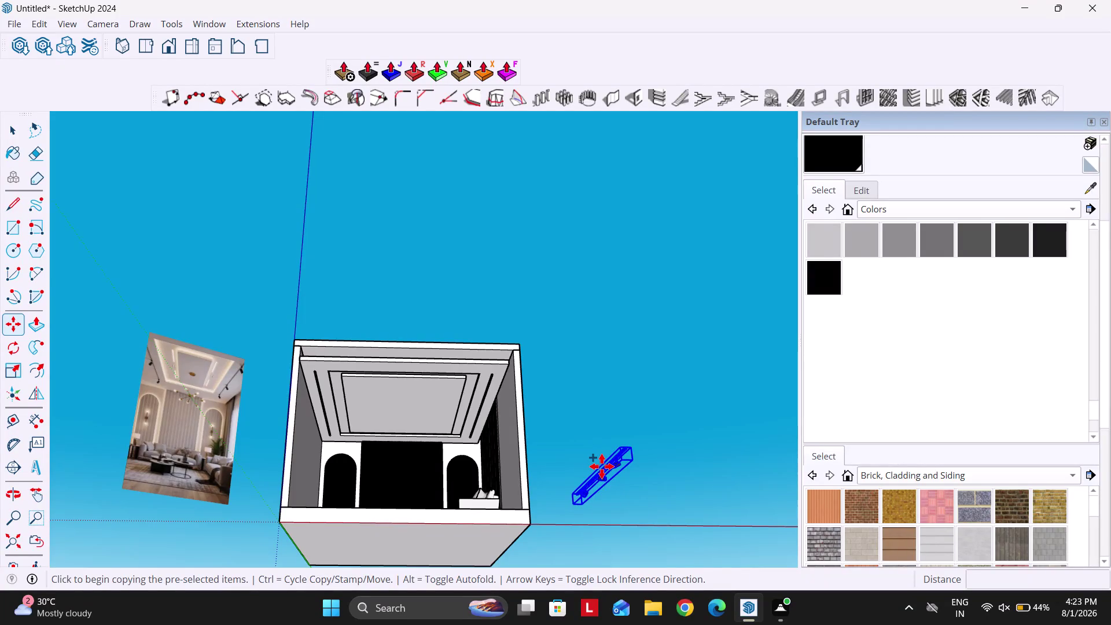
Delete the selected objects from the room model while orbiting around it.
scroll(up, 3)
scroll(down, 3)
middle_drag(601, 411, 563, 446)
scroll(down, 3)
scroll(down, 3)
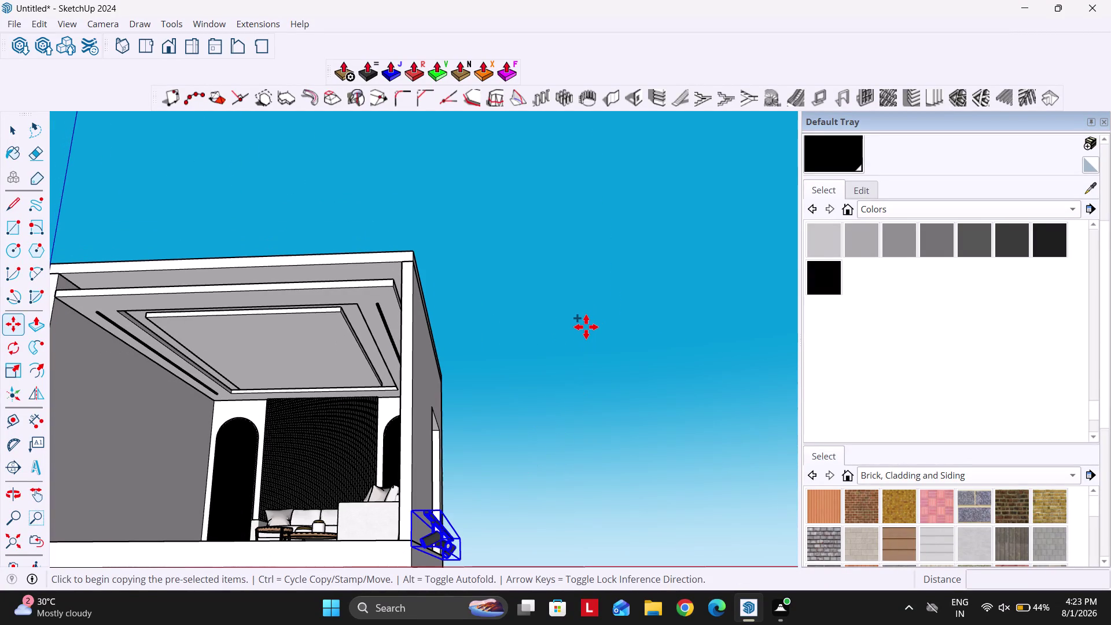
key(space)
scroll(up, 3)
scroll(down, 3)
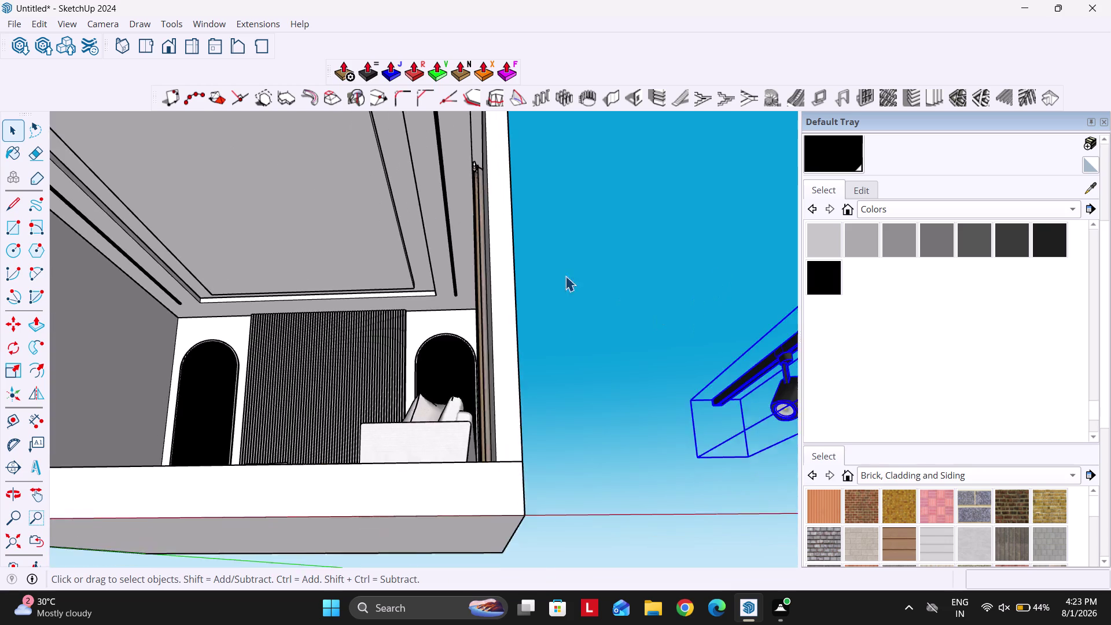
scroll(up, 3)
click(451, 199)
click(452, 199)
double_click(452, 199)
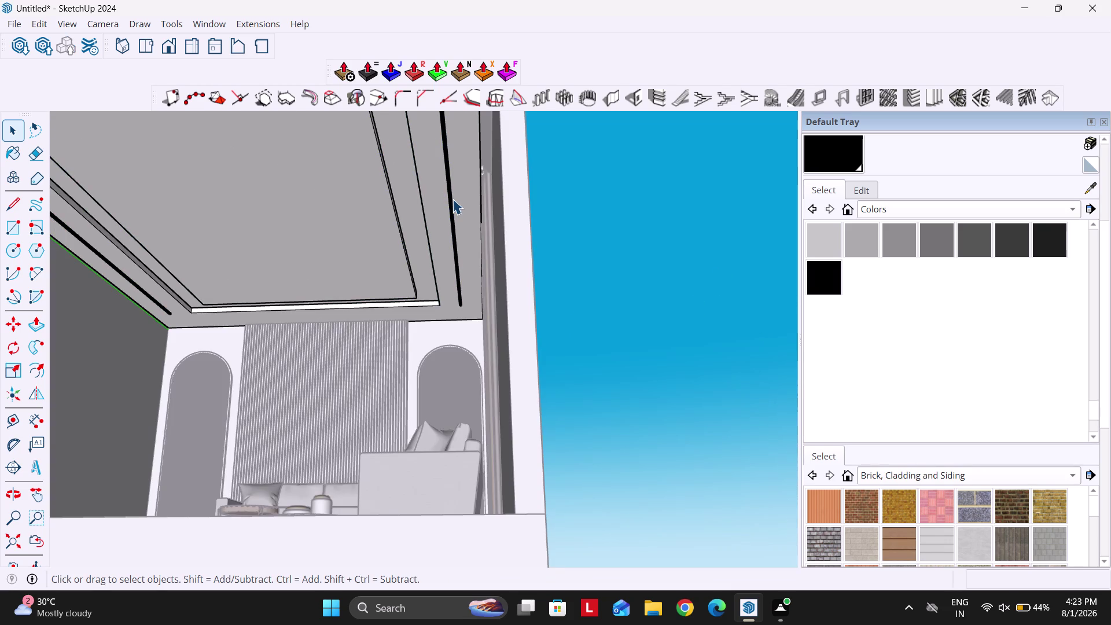
middle_drag(409, 239, 495, 255)
key(Delete)
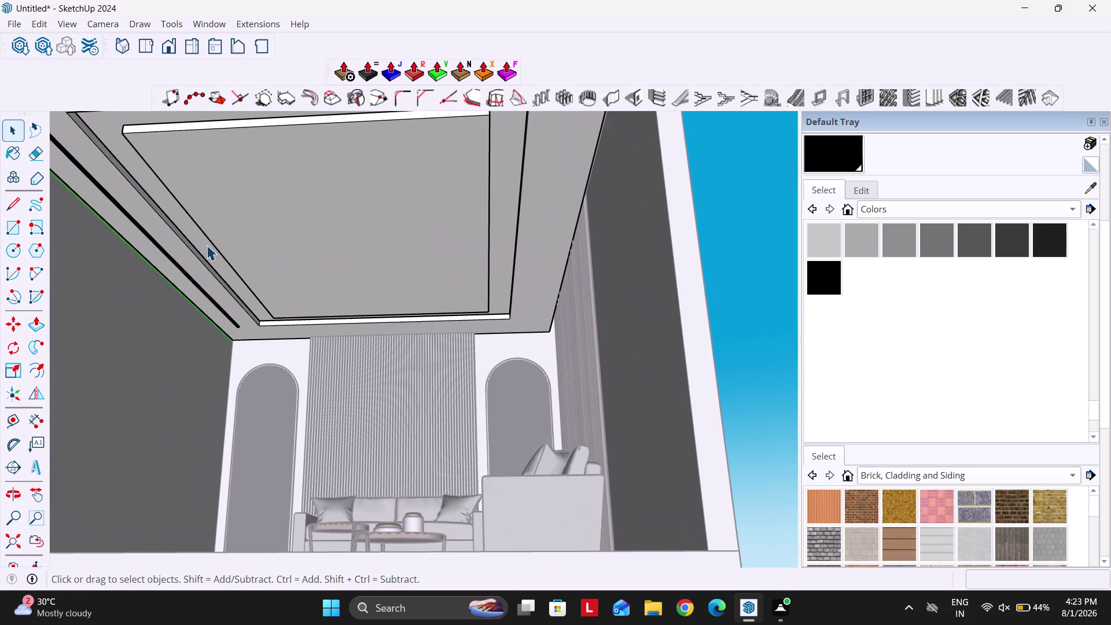
scroll(up, 3)
click(158, 260)
key(Delete)
Select the track light fixture in the room.
scroll(down, 3)
click(507, 307)
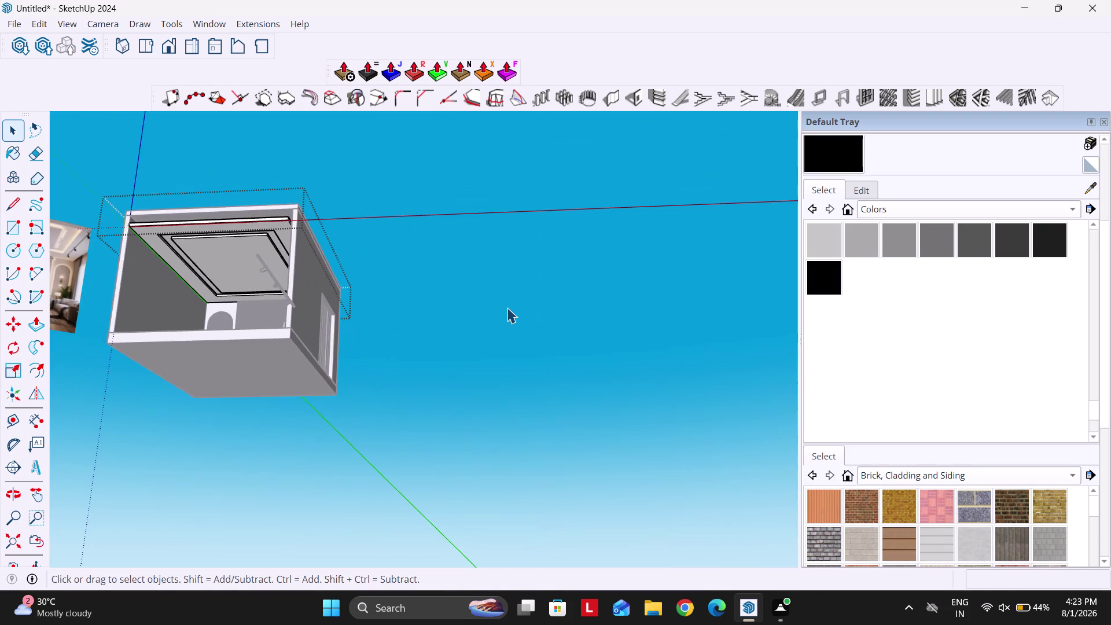
scroll(down, 3)
middle_drag(380, 313, 388, 322)
scroll(up, 3)
click(535, 304)
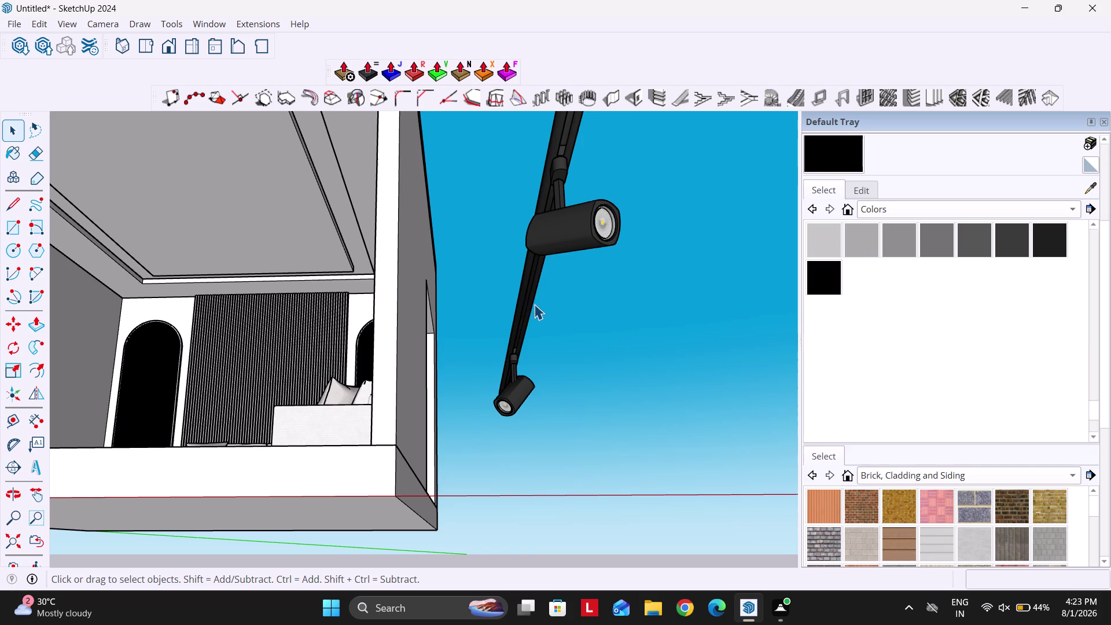
scroll(down, 3)
middle_drag(544, 293, 560, 360)
Move the track light up against the ceiling beside the false-ceiling edge.
key(m)
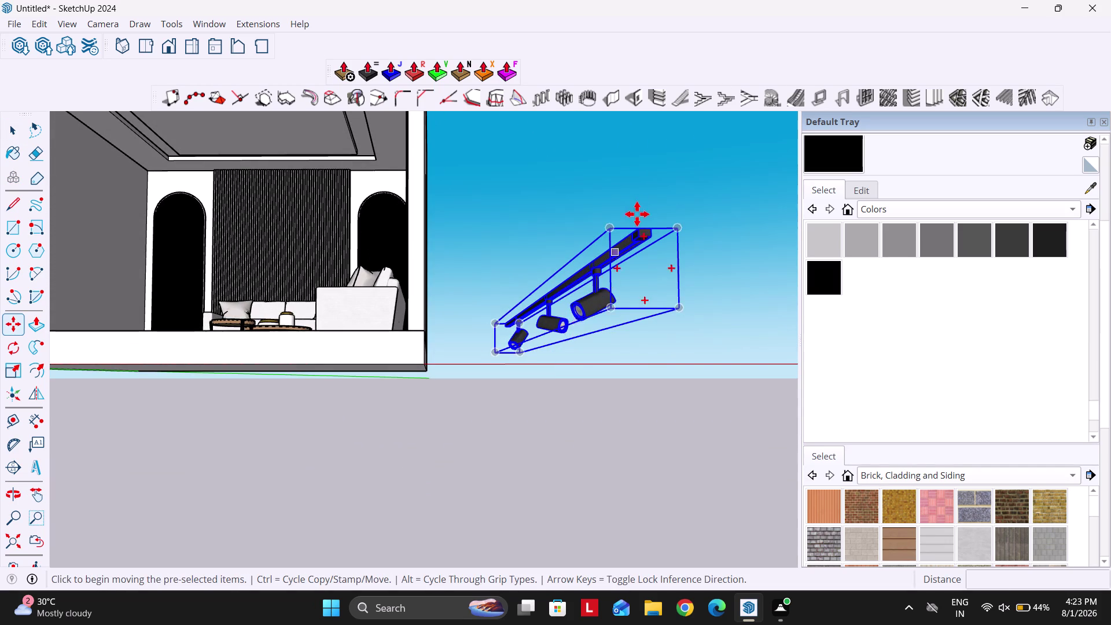
scroll(up, 3)
scroll(down, 3)
scroll(up, 3)
scroll(down, 3)
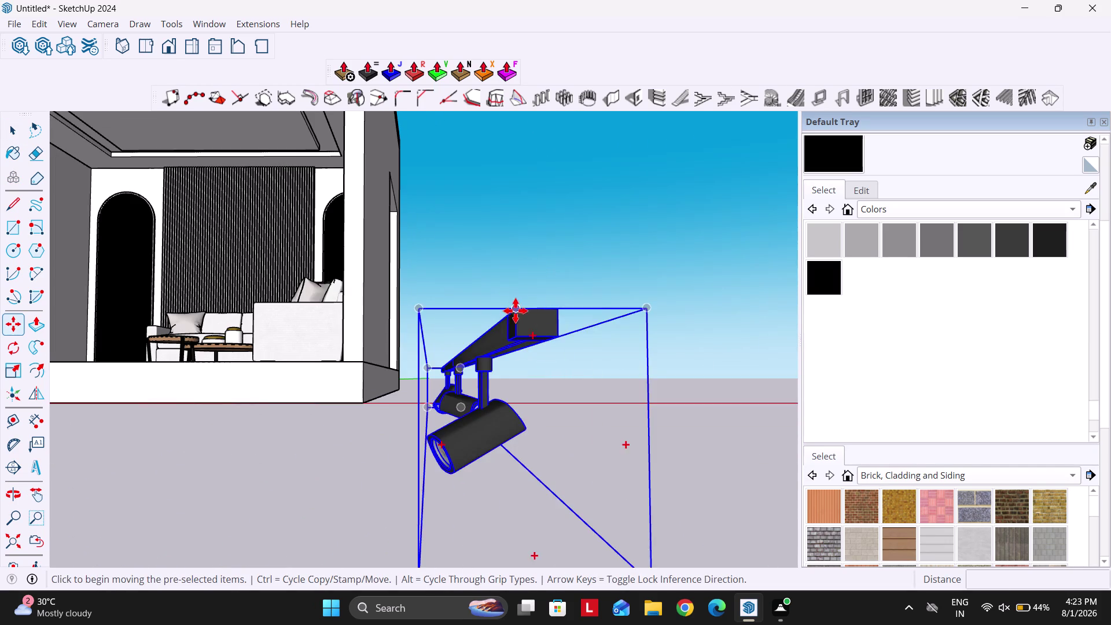
scroll(up, 3)
click(567, 311)
scroll(down, 3)
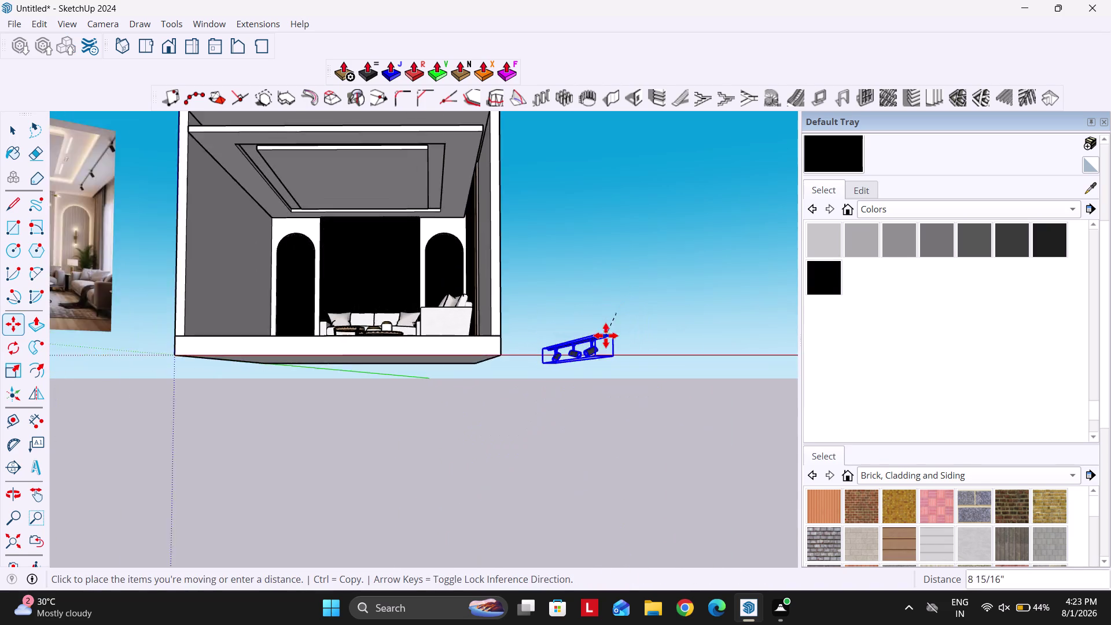
scroll(down, 3)
middle_drag(510, 345, 486, 259)
scroll(up, 3)
scroll(down, 3)
middle_drag(450, 271, 483, 282)
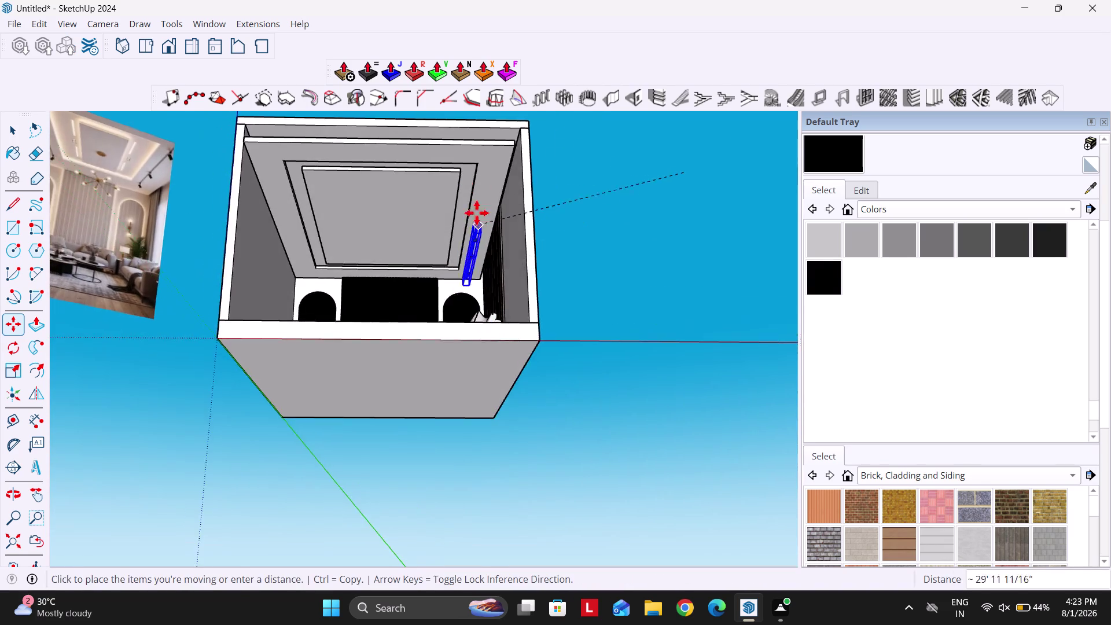
scroll(up, 3)
scroll(down, 3)
middle_drag(484, 240, 505, 218)
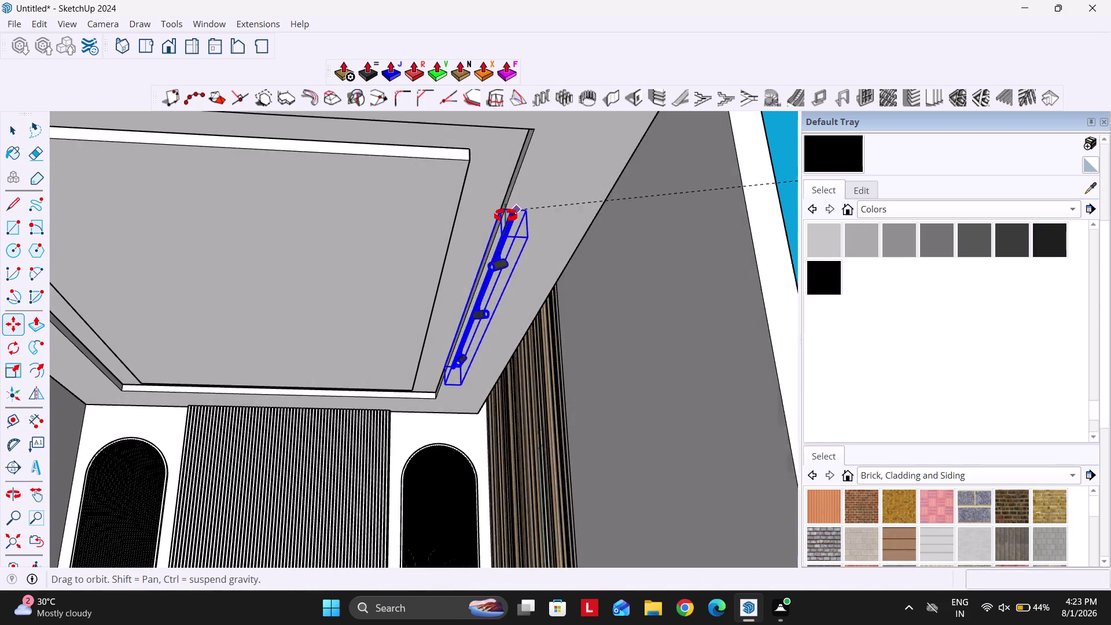
middle_drag(504, 218, 506, 216)
scroll(up, 3)
middle_drag(506, 256, 471, 361)
middle_drag(488, 191, 500, 188)
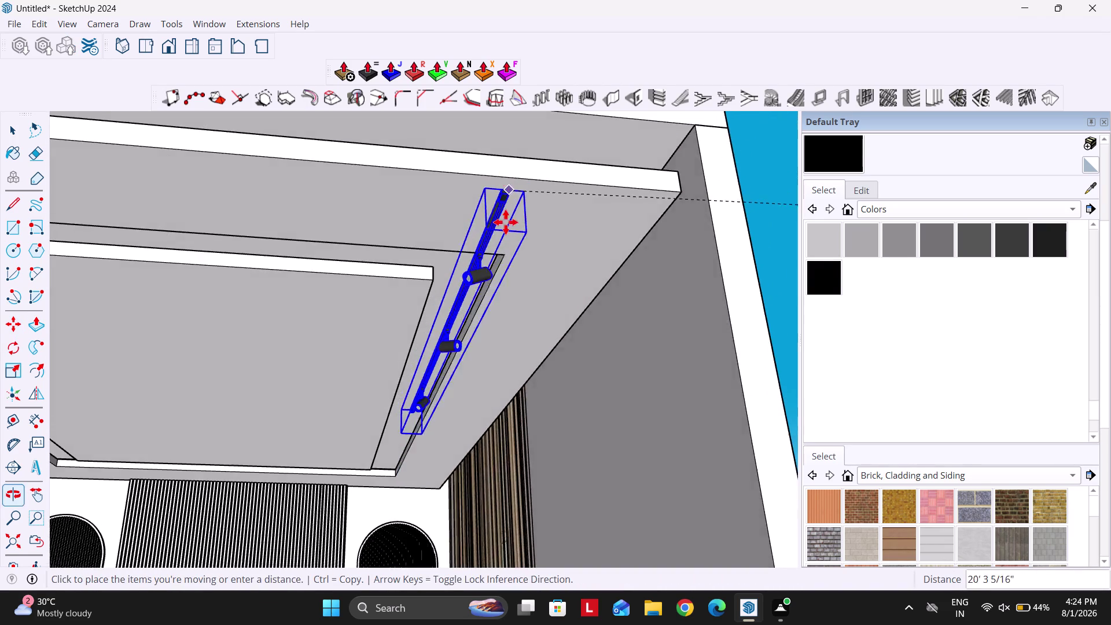
scroll(up, 3)
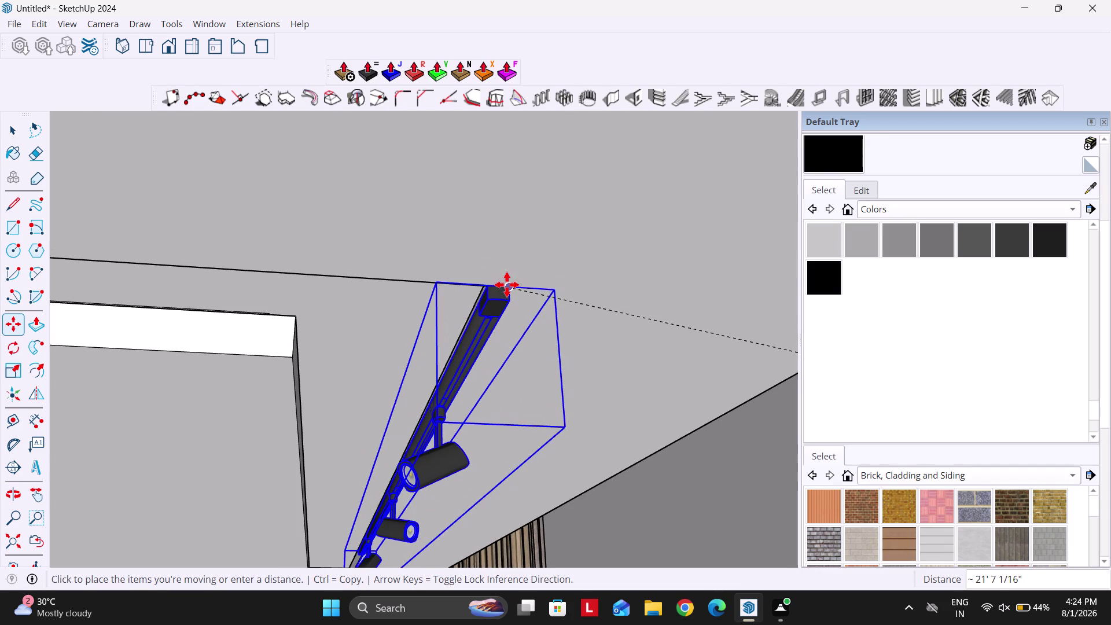
click(507, 285)
Shift the track light an offset of 12 along a locked direction.
scroll(up, 3)
middle_drag(467, 273, 626, 253)
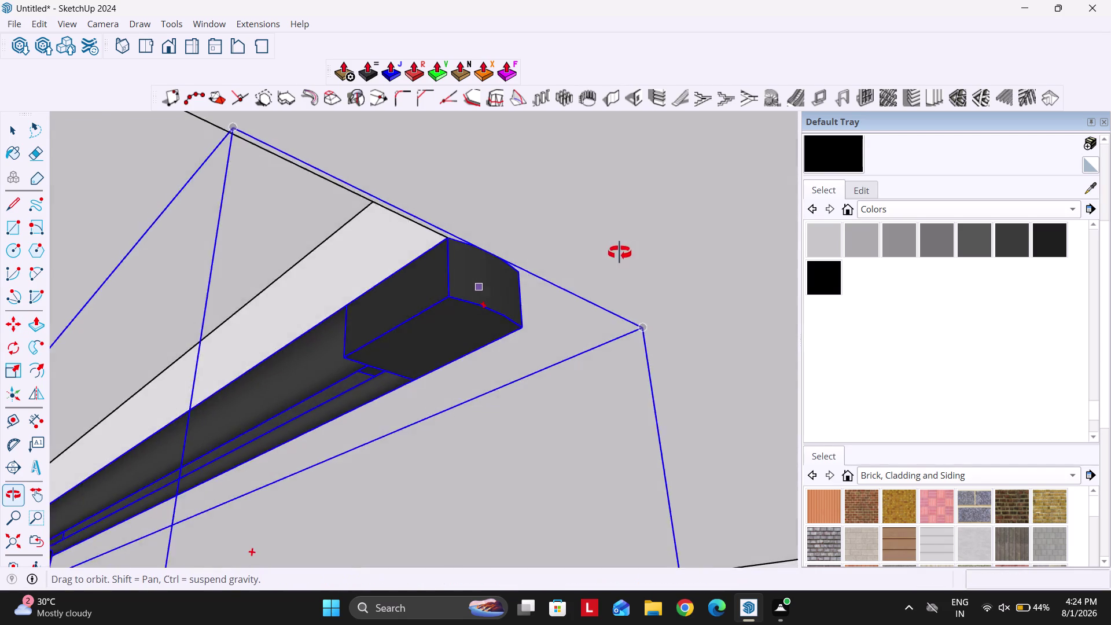
middle_drag(626, 254, 394, 245)
scroll(down, 3)
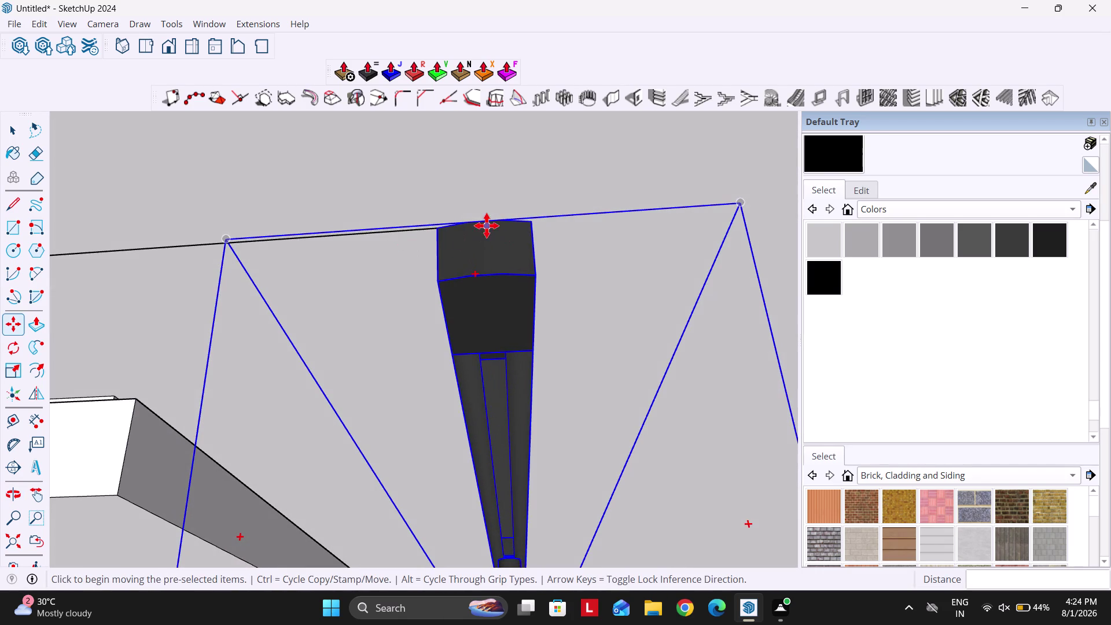
click(487, 223)
scroll(down, 3)
scroll(up, 3)
key(Left)
scroll(down, 3)
key(Right)
scroll(down, 3)
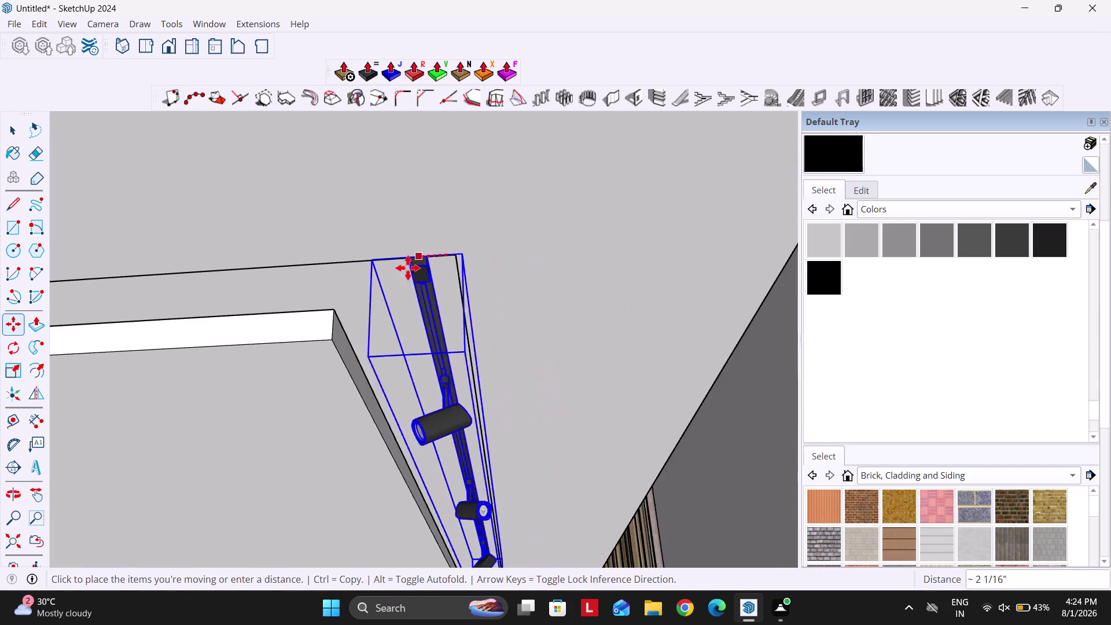
scroll(down, 3)
text(1)
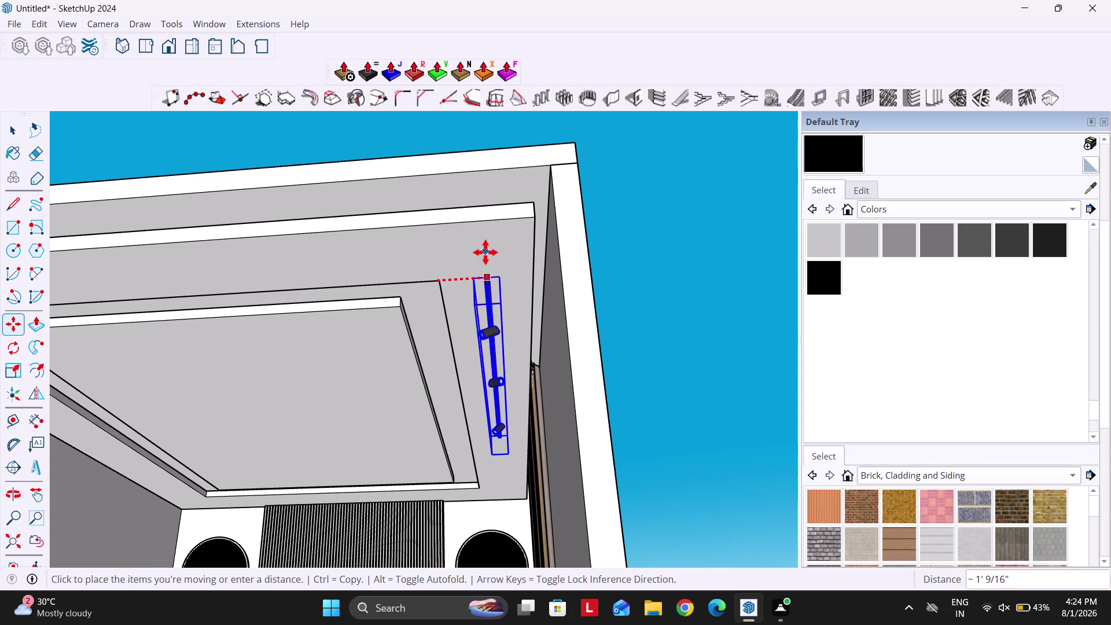
text(2)
key(Return)
Orbit to check the track light's position on the ceiling.
key(space)
middle_drag(408, 331, 505, 333)
key(s)
middle_drag(444, 411, 493, 310)
scroll(up, 3)
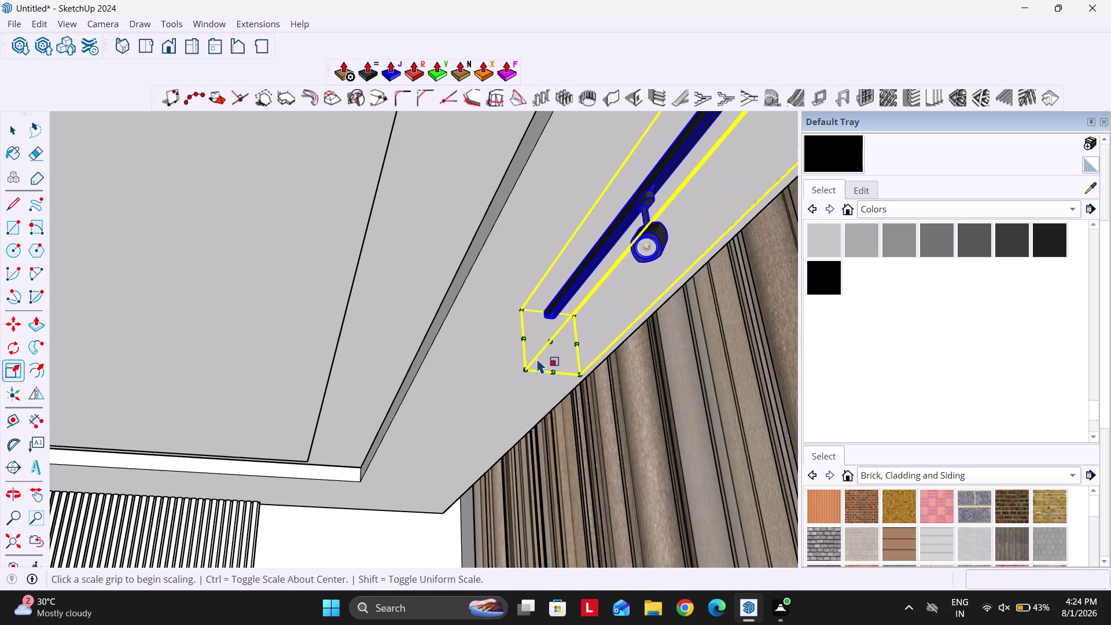
Stretch the track light along its length with Scale.
click(551, 344)
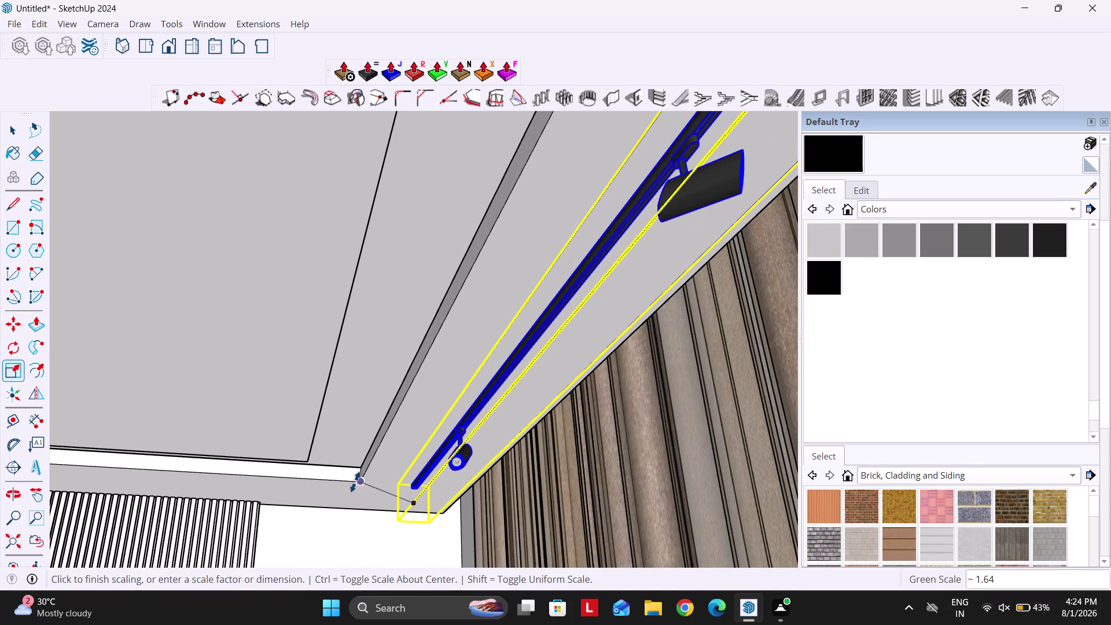
key(space)
scroll(down, 3)
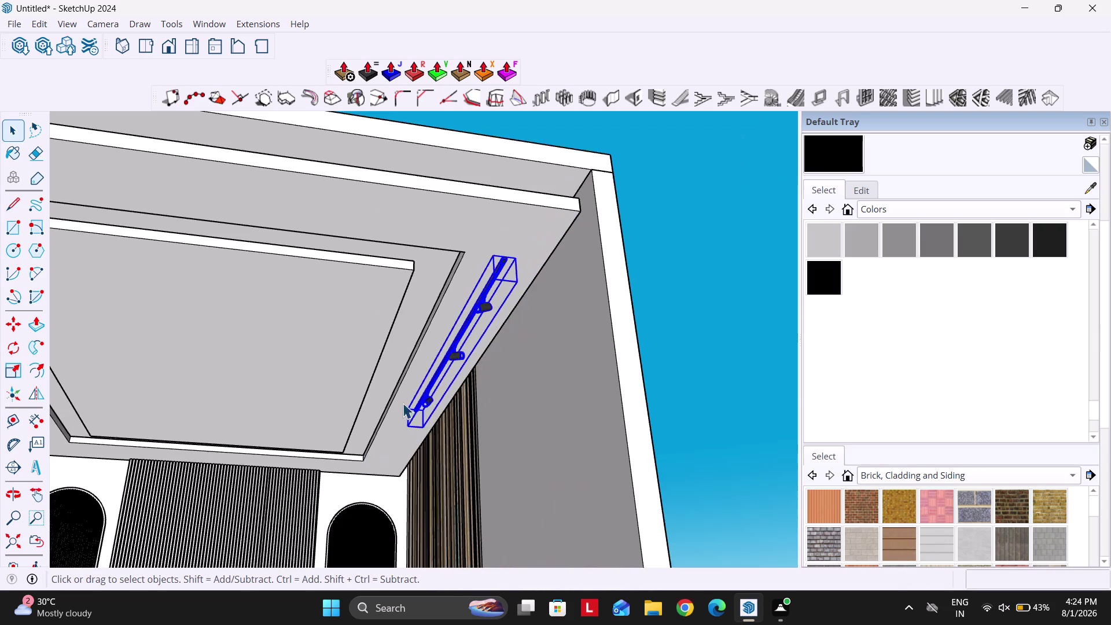
middle_drag(403, 403, 572, 375)
scroll(up, 3)
middle_drag(539, 377, 587, 366)
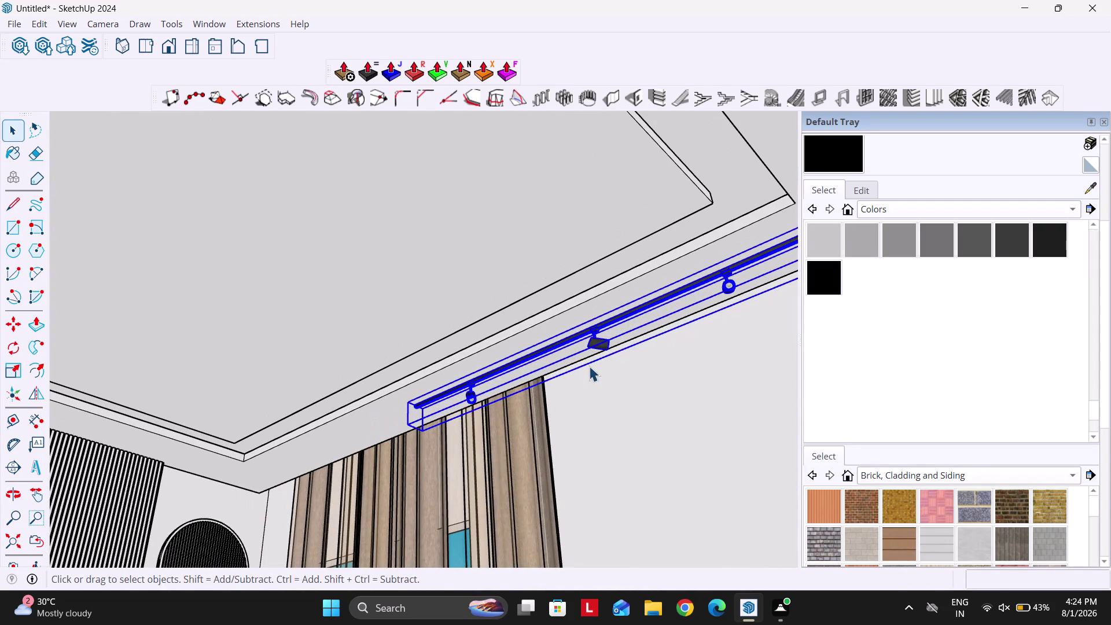
Shift the lengthened track to its new ceiling position along a locked axis.
key(m)
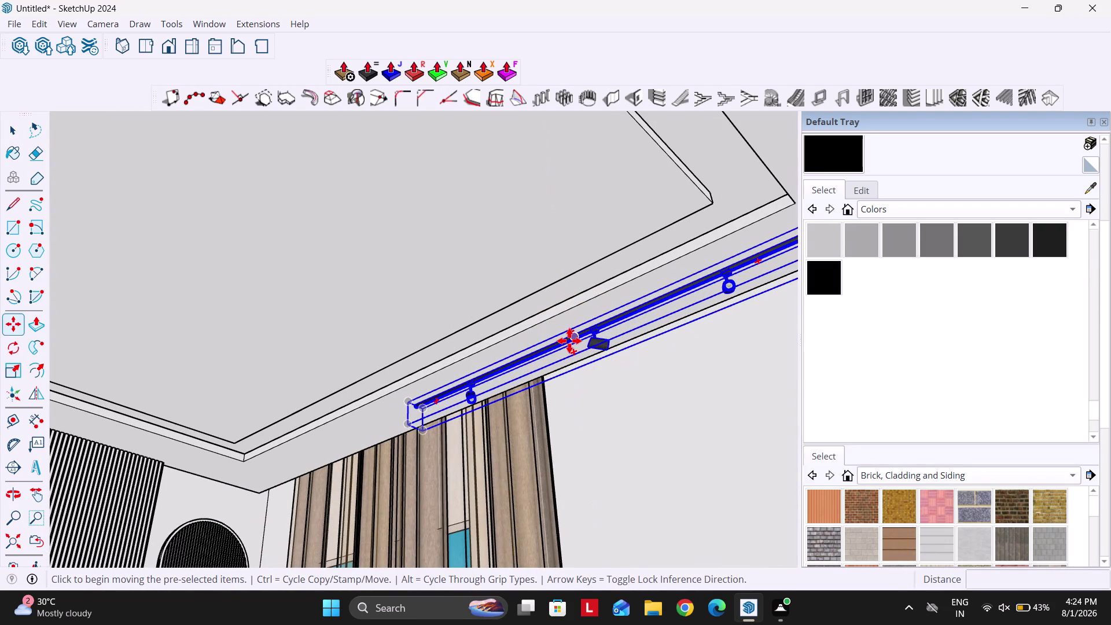
click(572, 335)
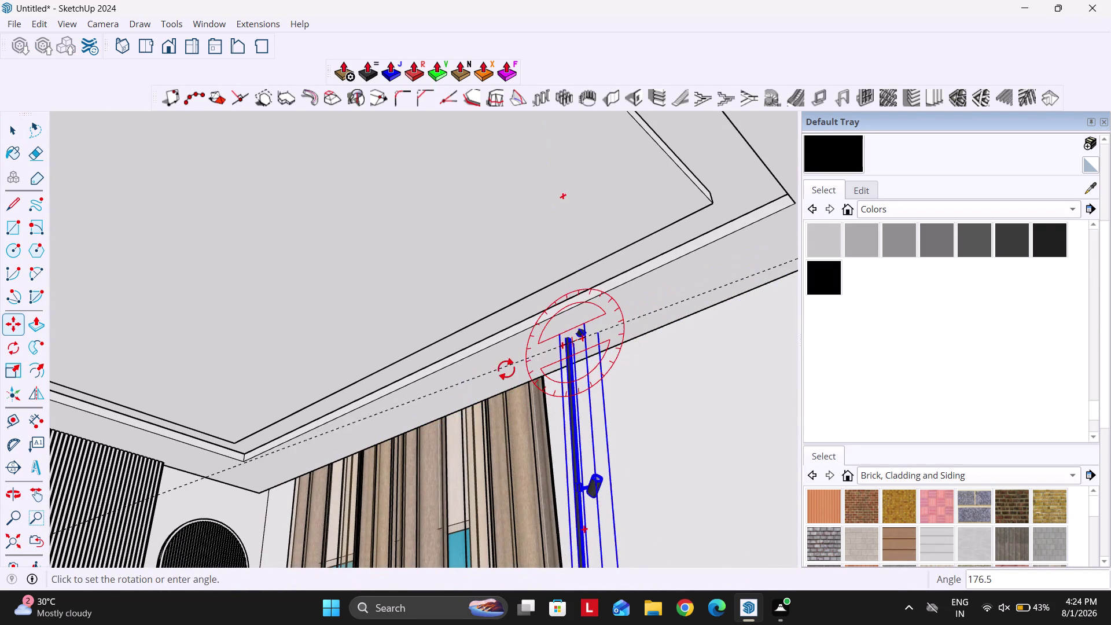
key(space)
key(m)
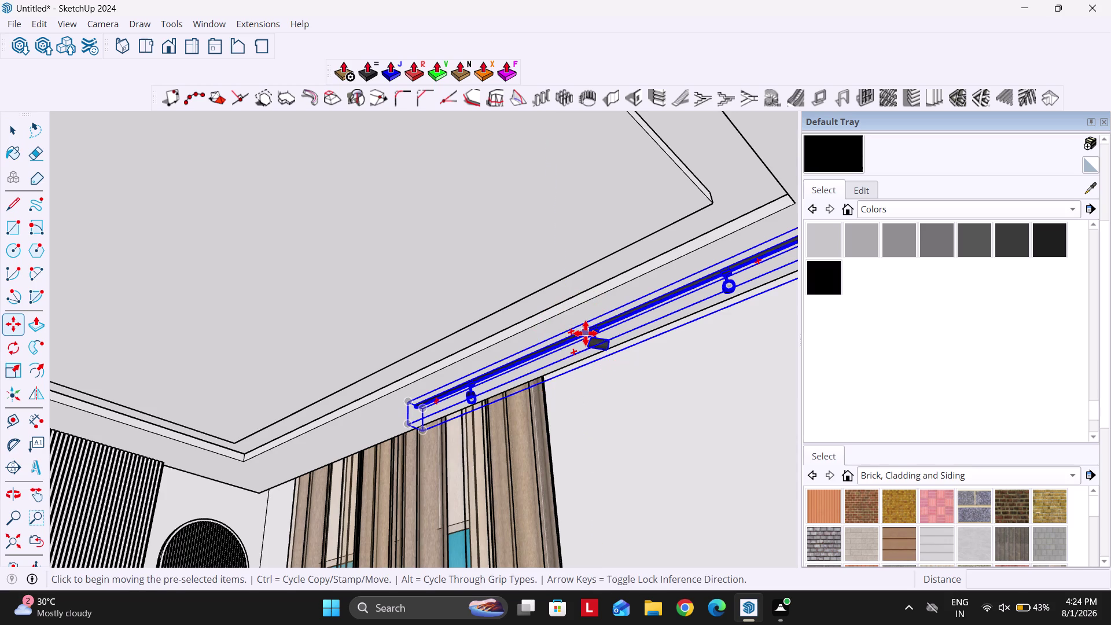
click(575, 335)
key(Left)
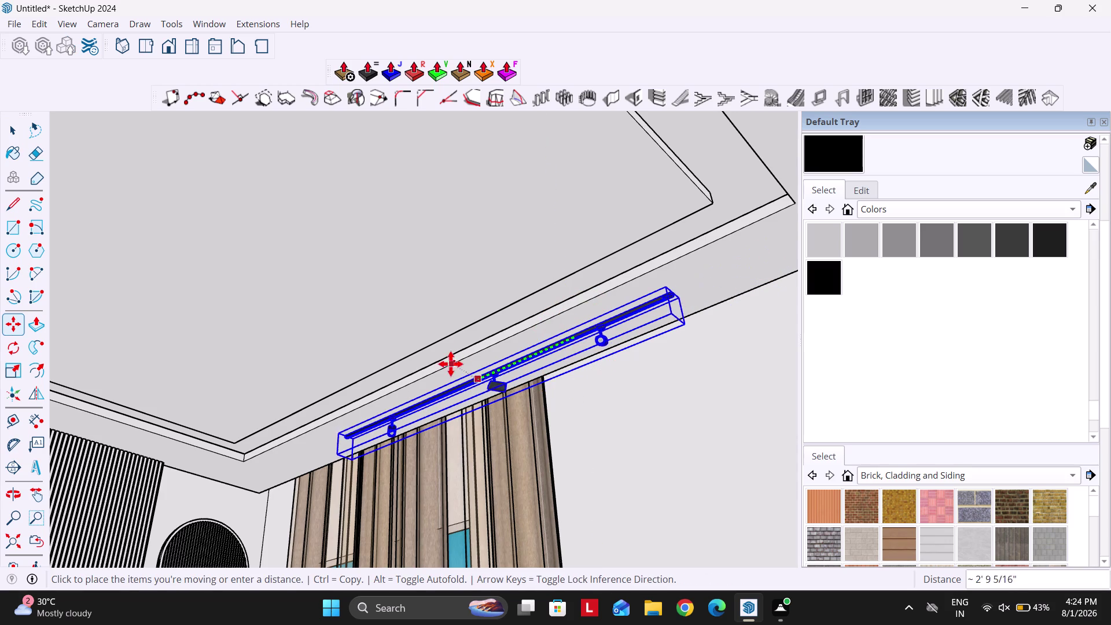
click(444, 371)
key(space)
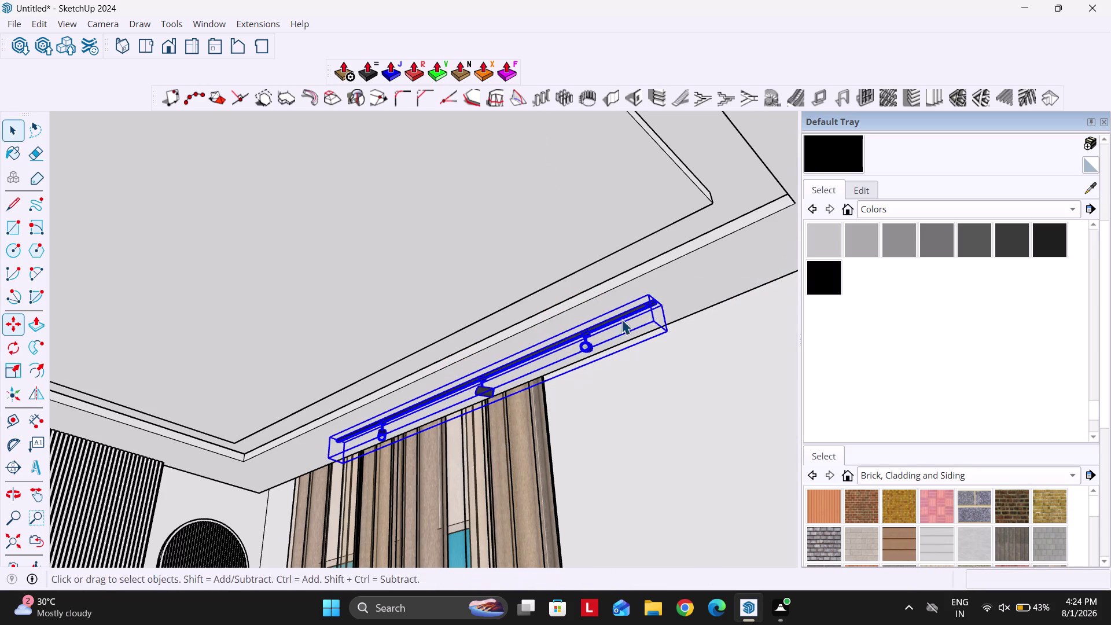
Stretch the track further along the green axis to scale 1.28.
middle_drag(622, 319, 344, 342)
middle_drag(350, 344, 369, 348)
key(m)
scroll(down, 3)
scroll(up, 3)
middle_drag(433, 338, 469, 348)
scroll(up, 3)
key(s)
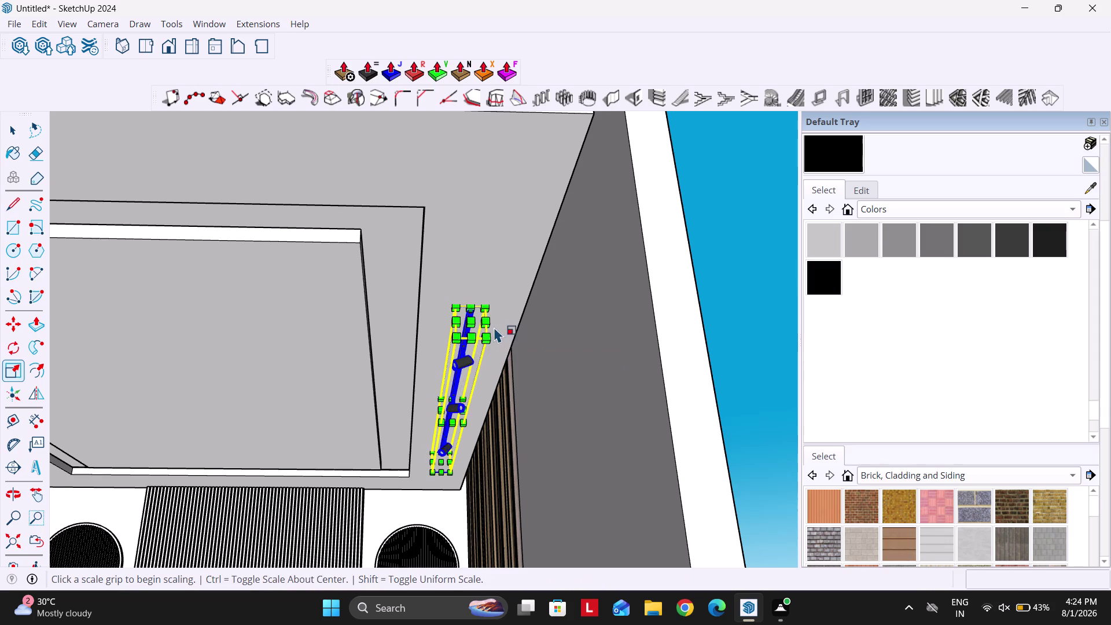
click(476, 323)
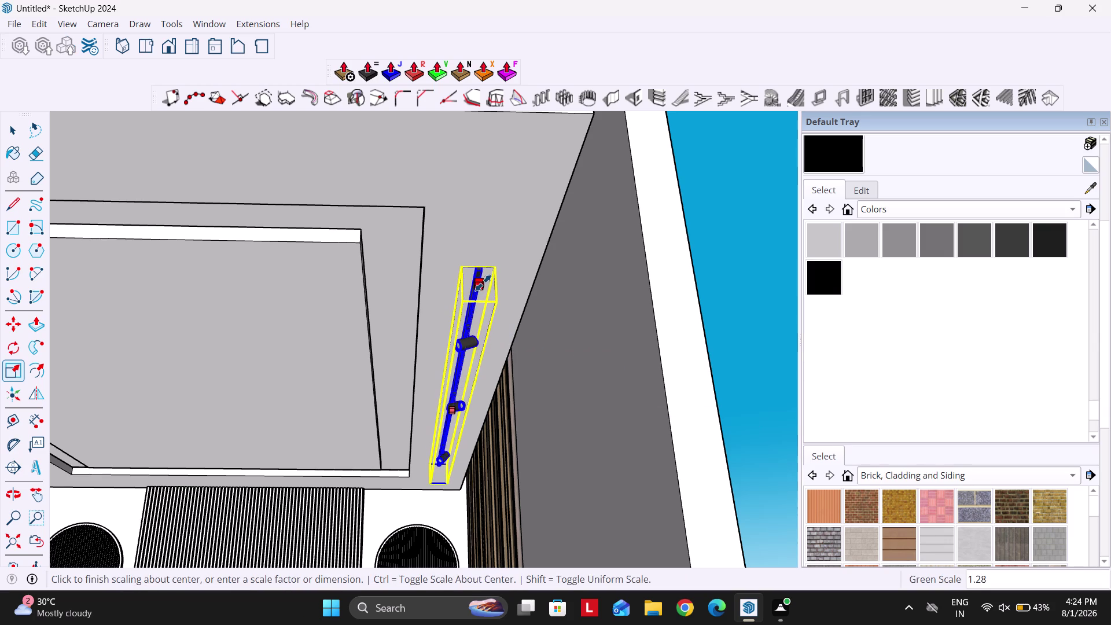
click(485, 272)
key(space)
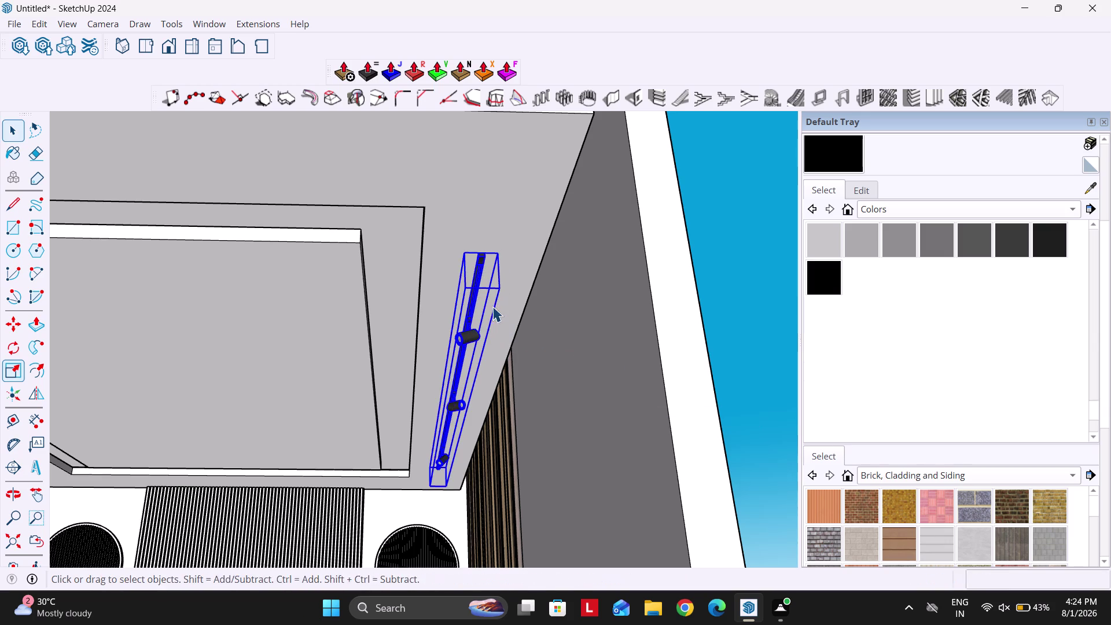
key(m)
scroll(down, 3)
Copy the track light across to the left ceiling edge.
click(440, 270)
scroll(down, 3)
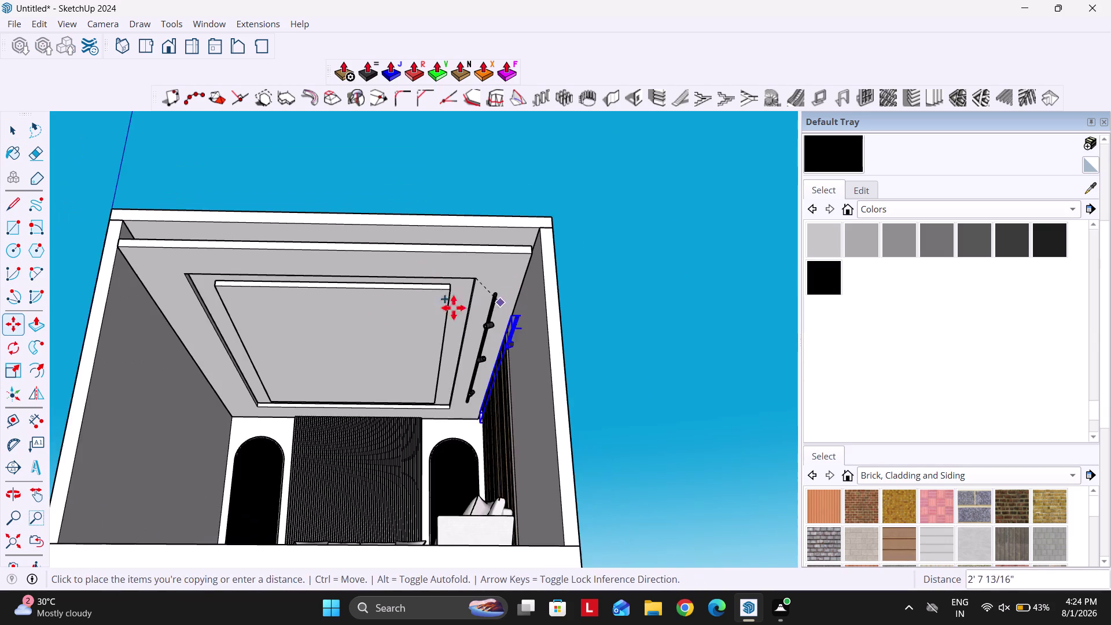
middle_drag(359, 310, 444, 312)
key(Right)
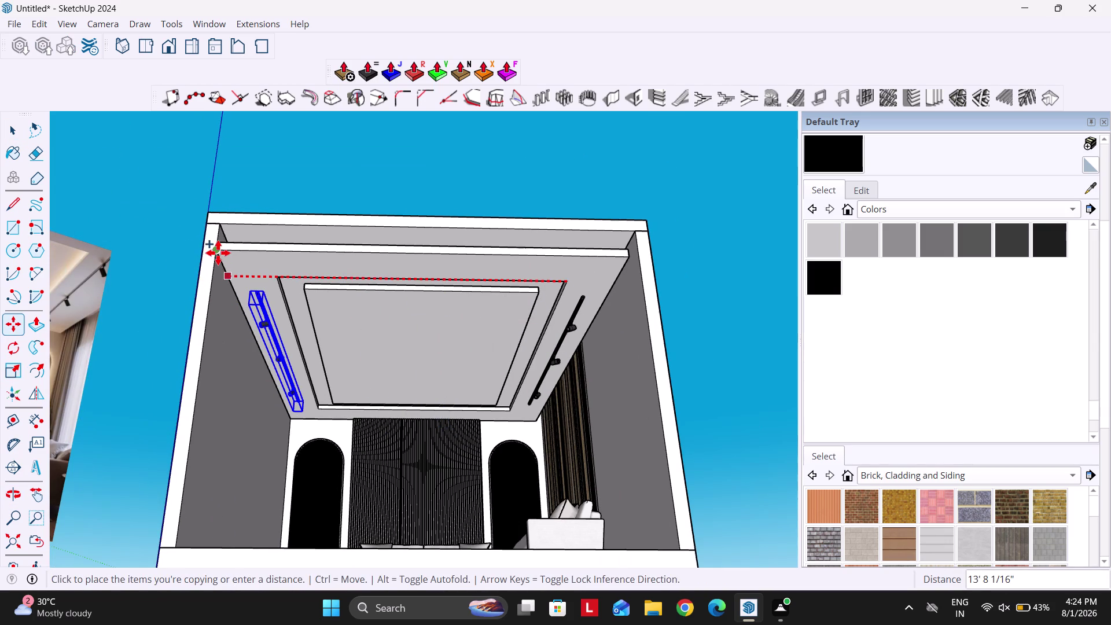
click(218, 253)
key(space)
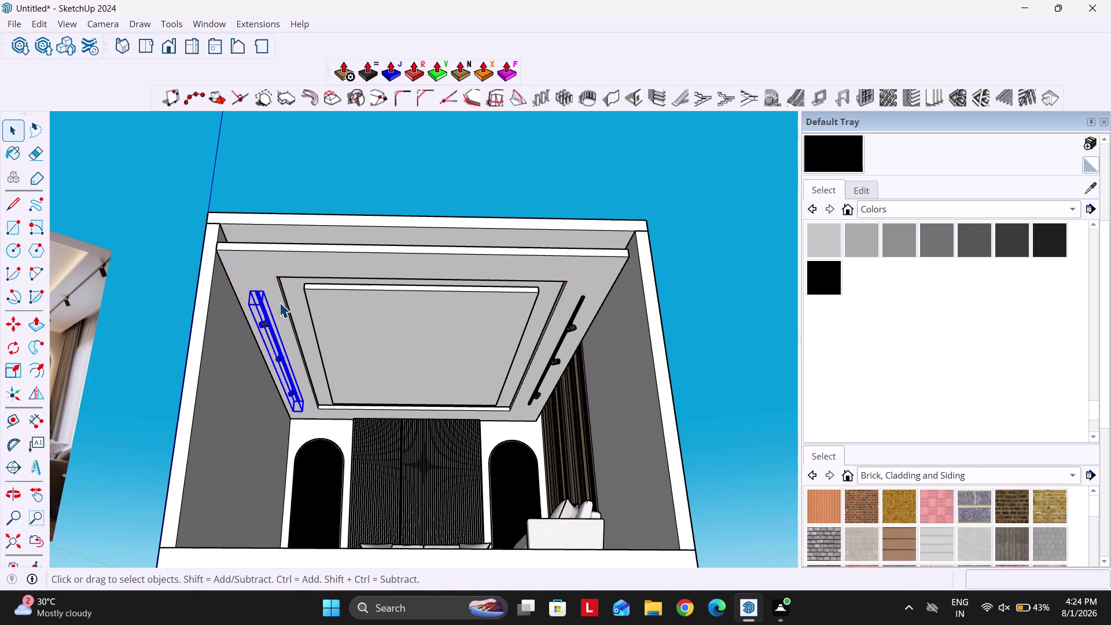
Zoom around the reference photo to compare it with the ceiling.
scroll(down, 3)
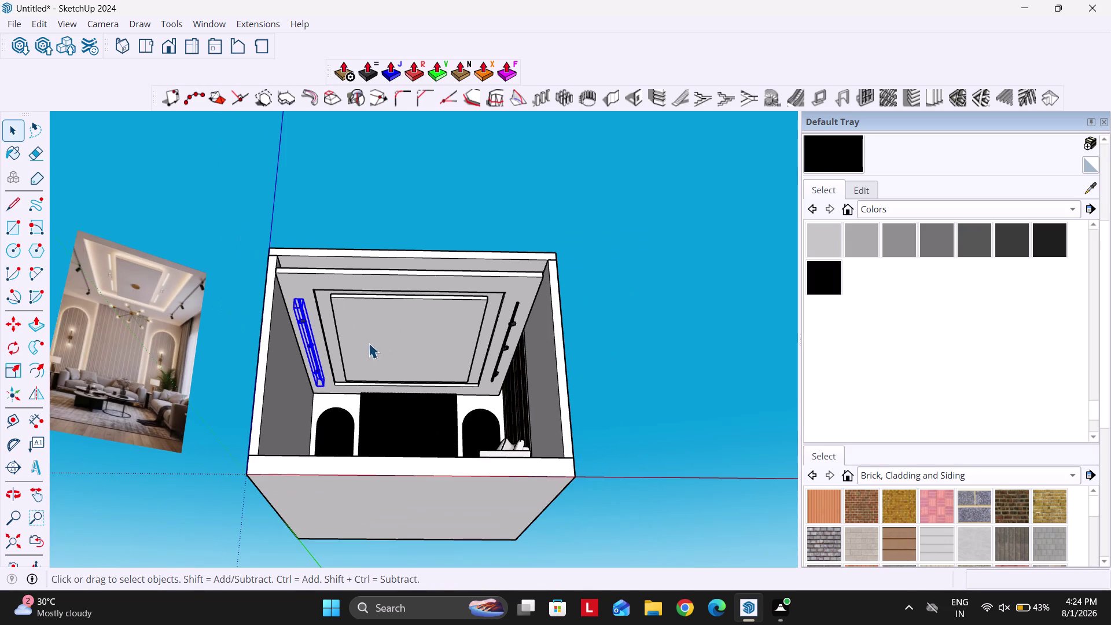
key(space)
scroll(up, 3)
scroll(up, 3)
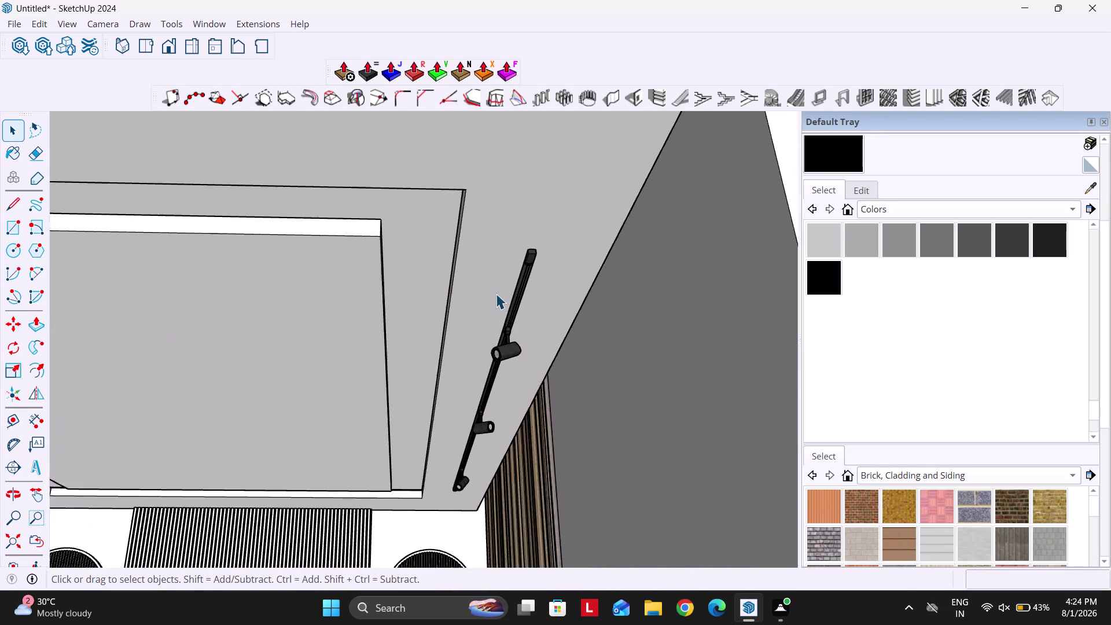
scroll(up, 3)
scroll(up, 3)
scroll(down, 3)
click(691, 277)
scroll(down, 3)
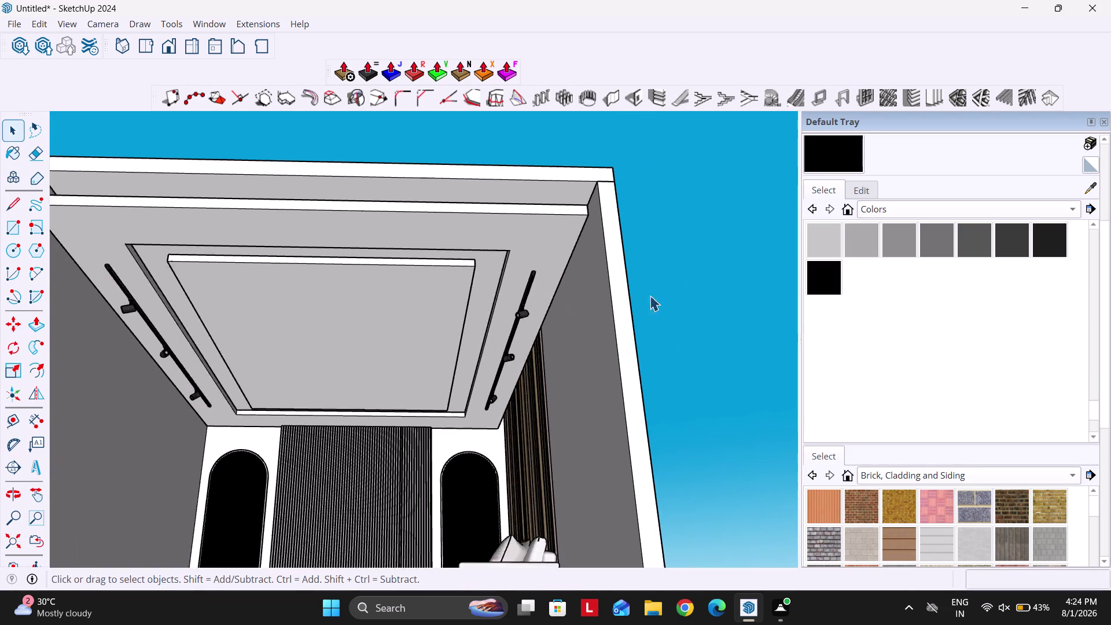
scroll(down, 3)
scroll(up, 3)
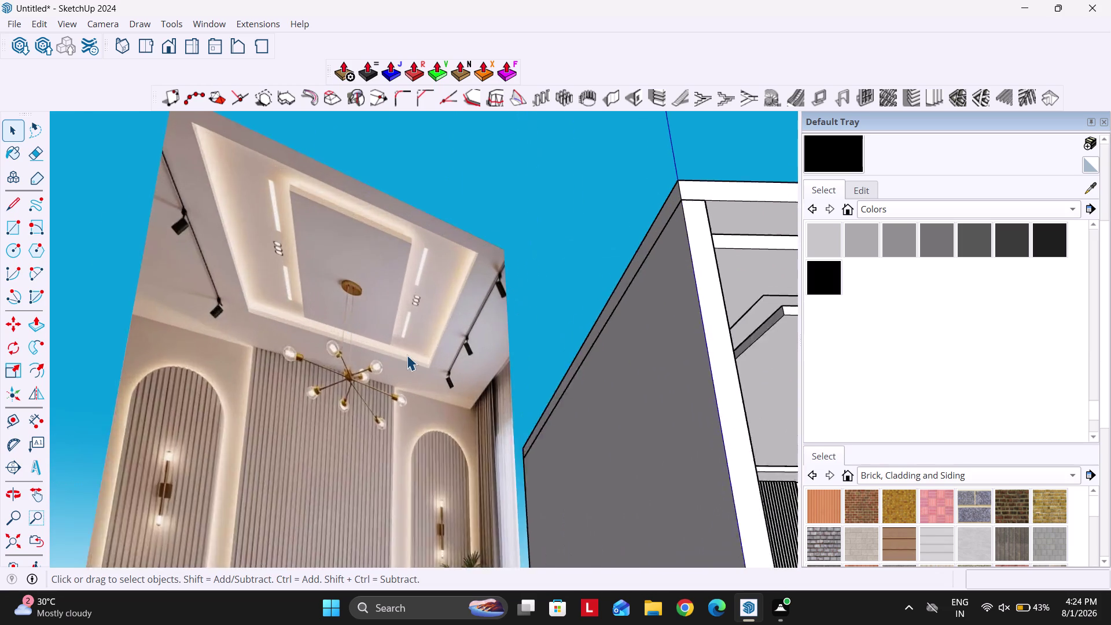
scroll(up, 3)
scroll(up, 3)
scroll(down, 3)
scroll(up, 3)
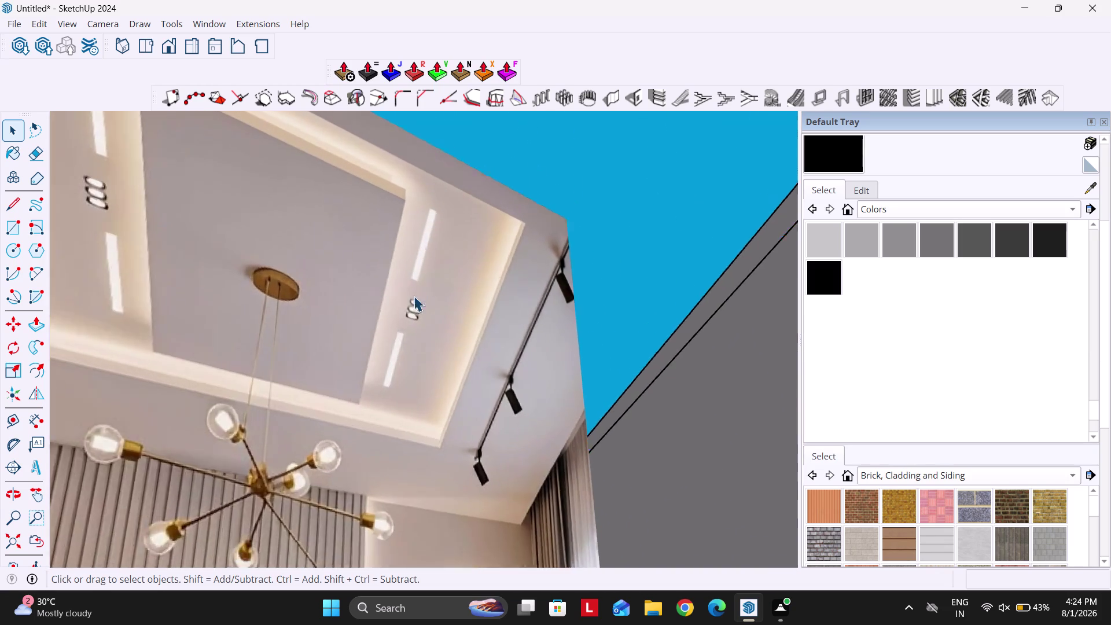
scroll(up, 3)
scroll(down, 3)
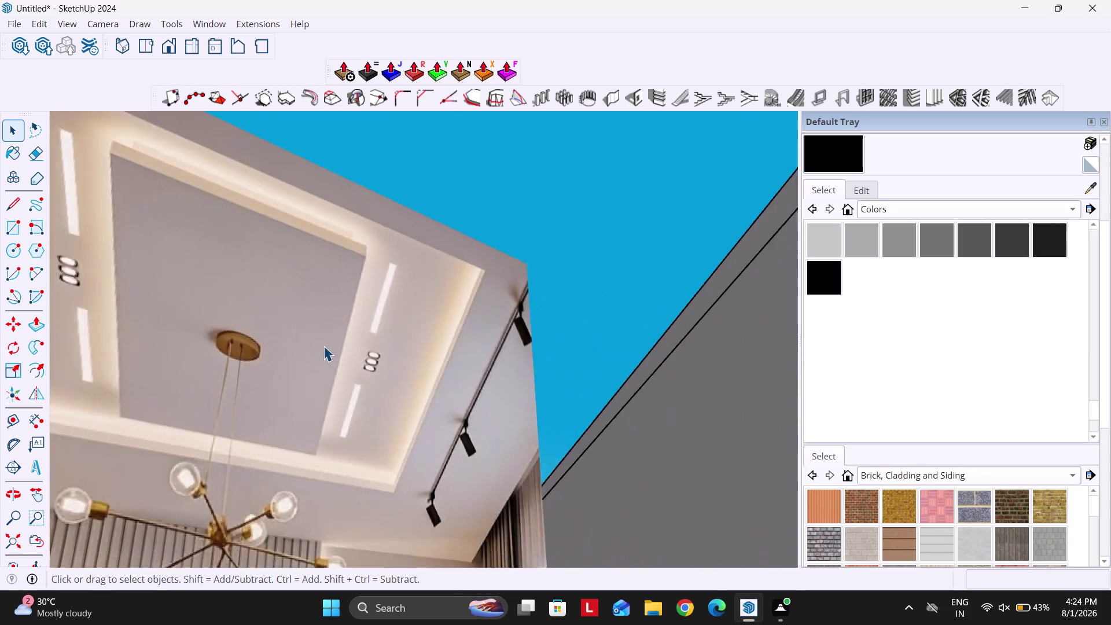
scroll(down, 3)
scroll(up, 3)
scroll(down, 3)
middle_drag(425, 380, 414, 348)
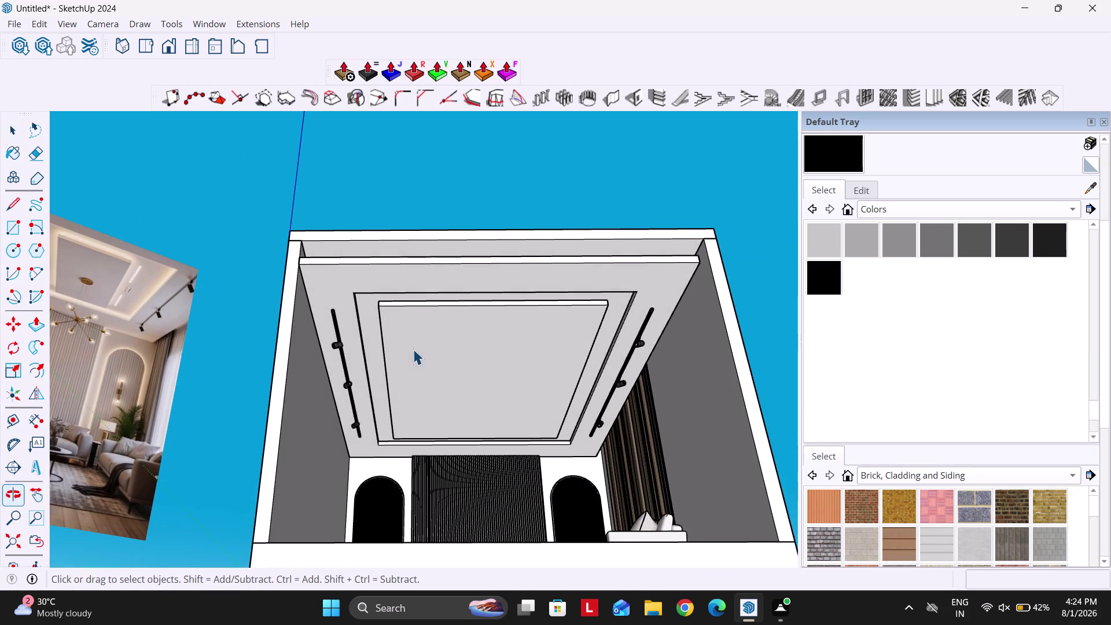
Isolate the false ceiling group with Isolate/Reveal from its context menu.
double_click(406, 337)
scroll(up, 3)
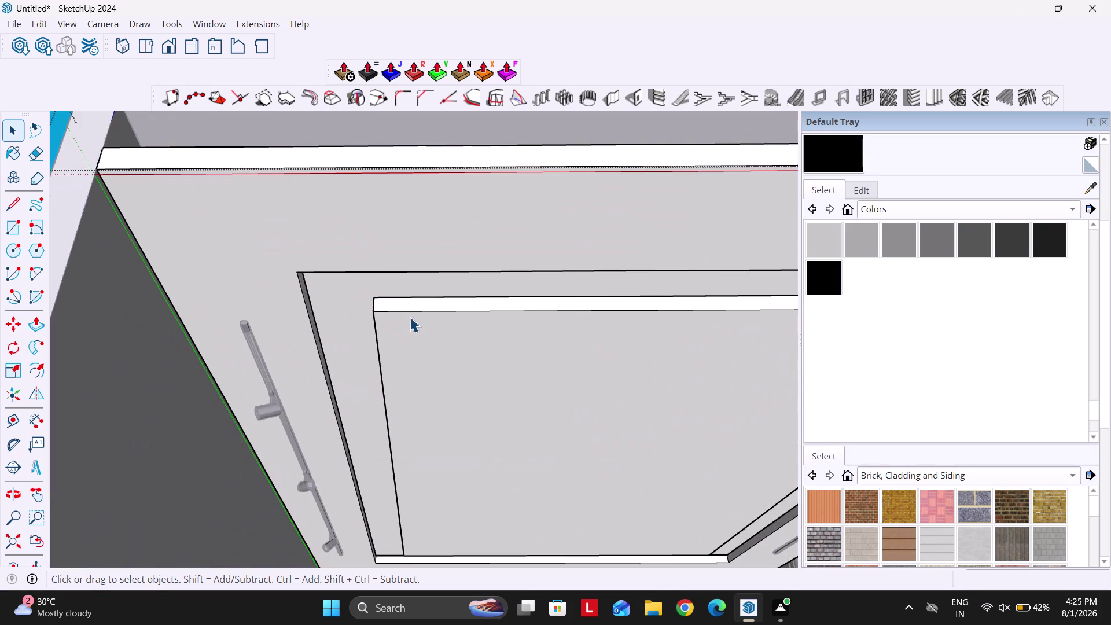
key(Escape)
click(399, 320)
right_click(398, 320)
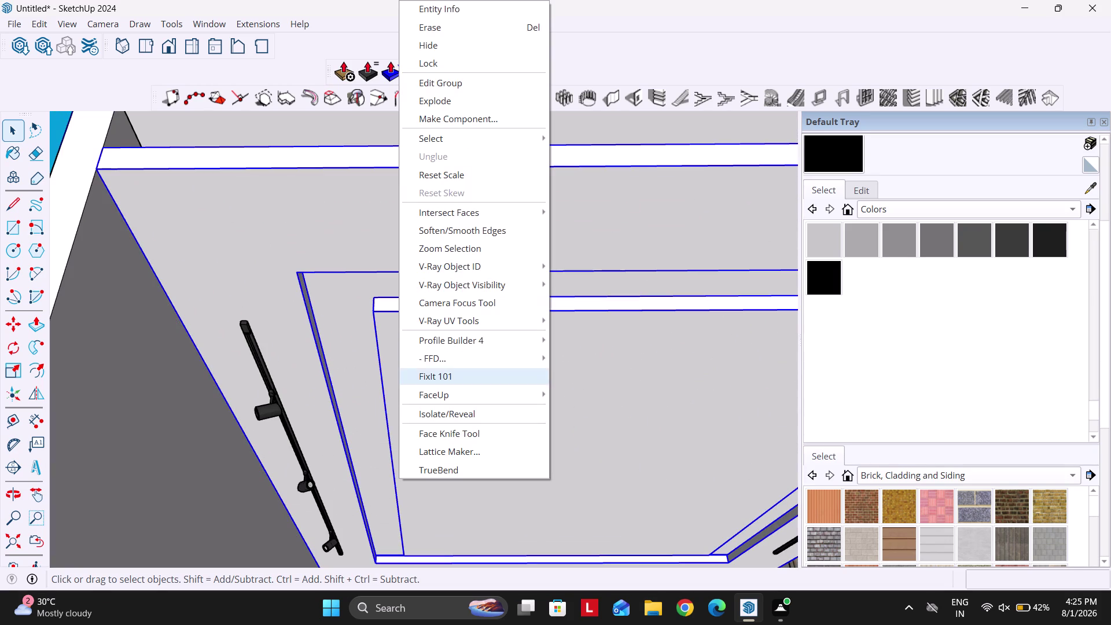
click(454, 413)
right_click(421, 336)
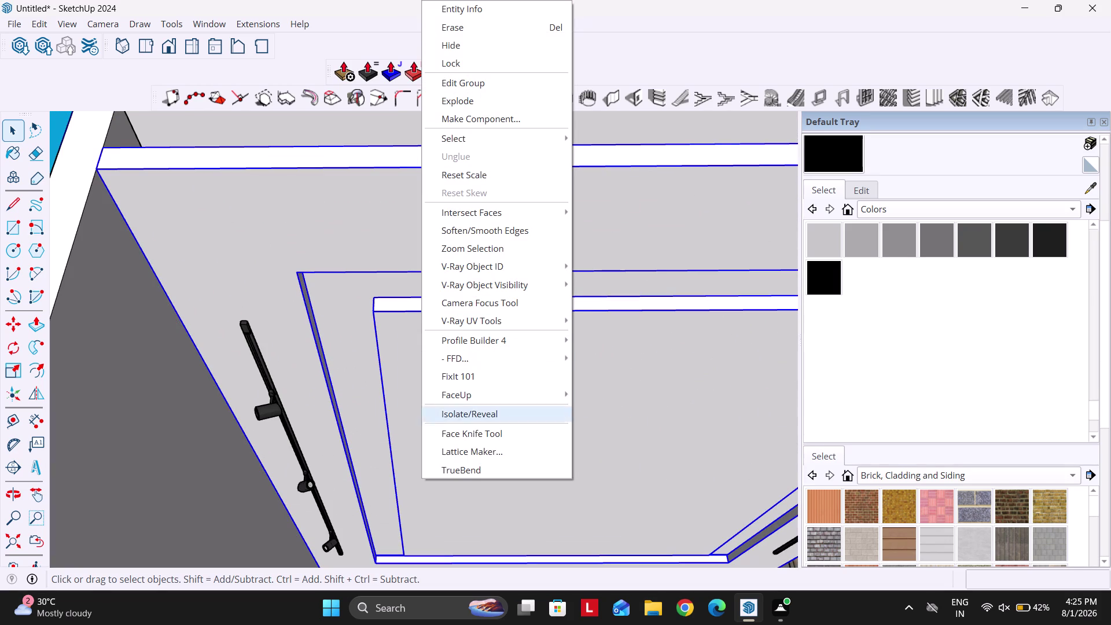
click(465, 414)
Enter the isolated ceiling group for editing.
middle_drag(312, 312, 433, 368)
double_click(344, 287)
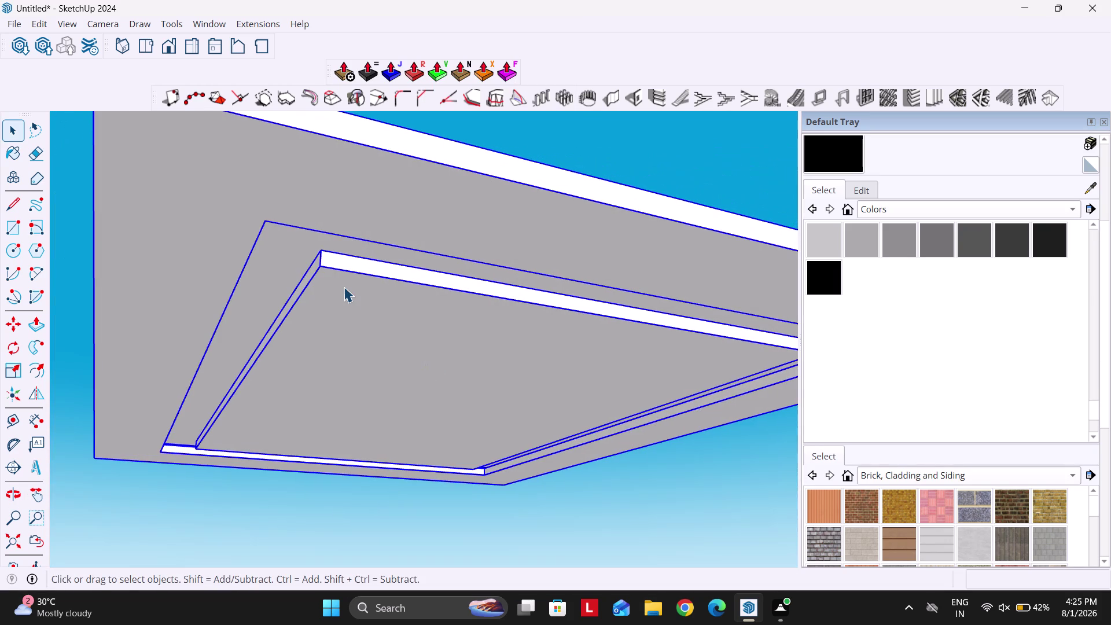
scroll(up, 3)
Push the central ceiling panel in to form a 2-inch recess.
key(p)
scroll(up, 3)
click(288, 248)
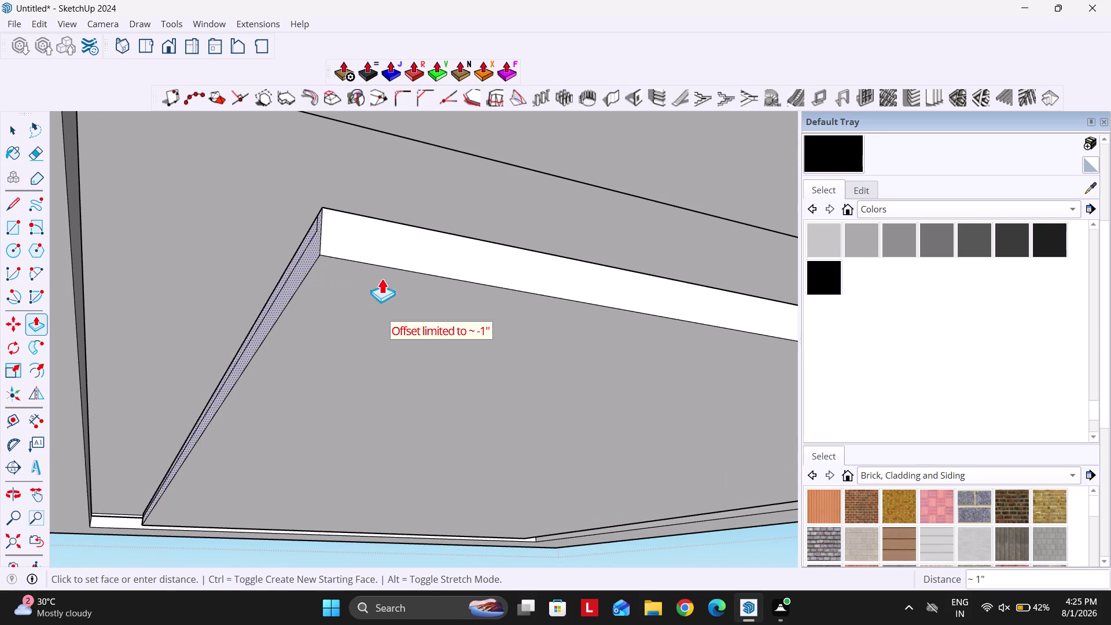
key(Escape)
scroll(down, 3)
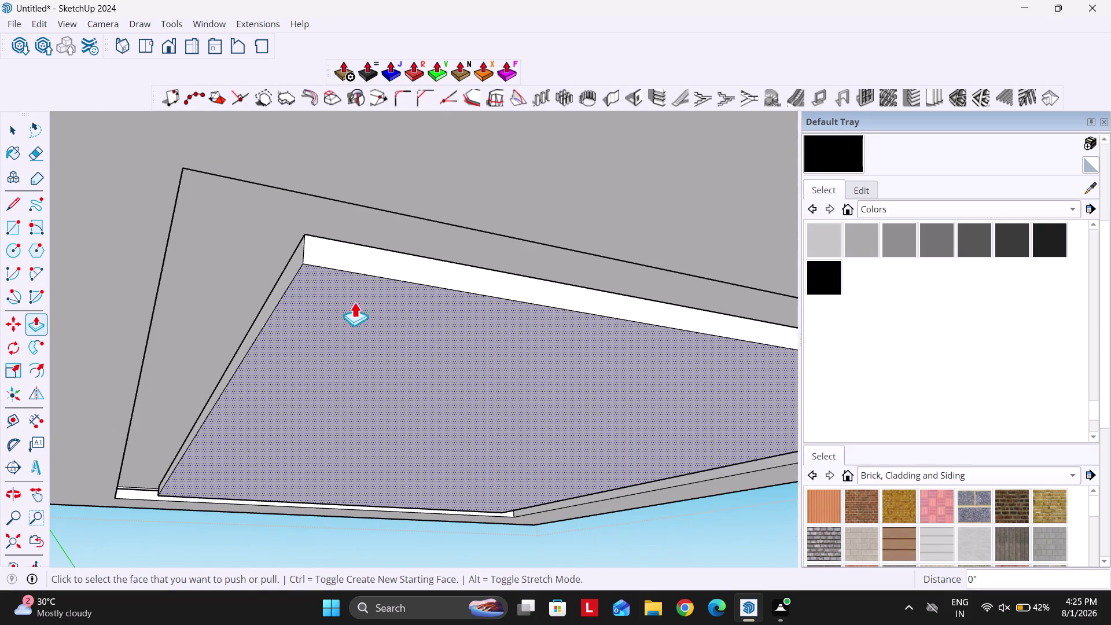
click(327, 294)
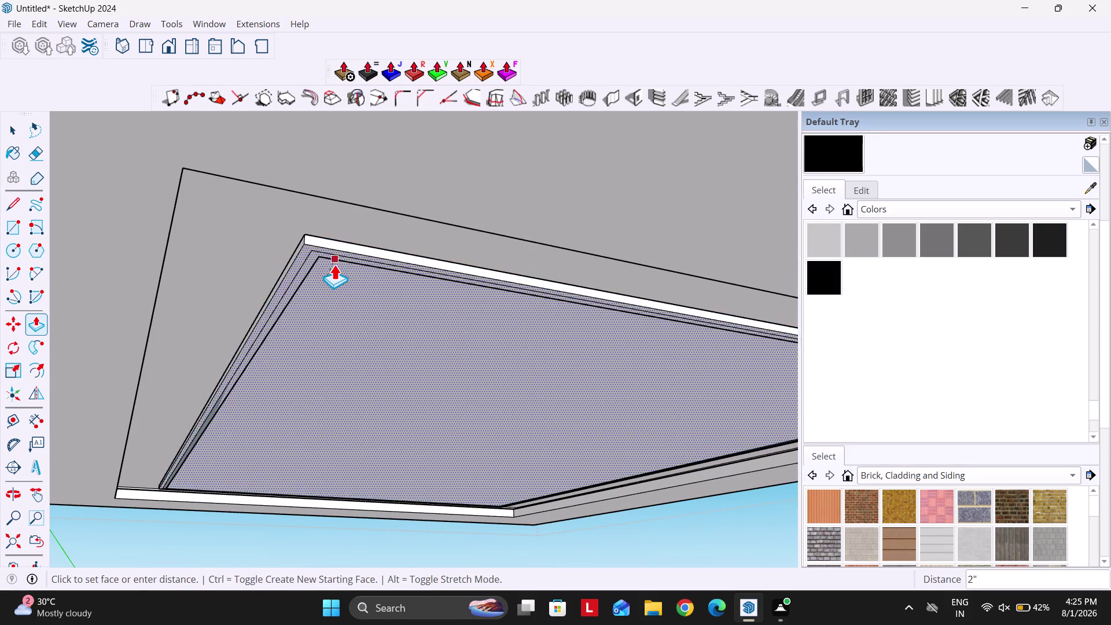
scroll(up, 3)
click(330, 263)
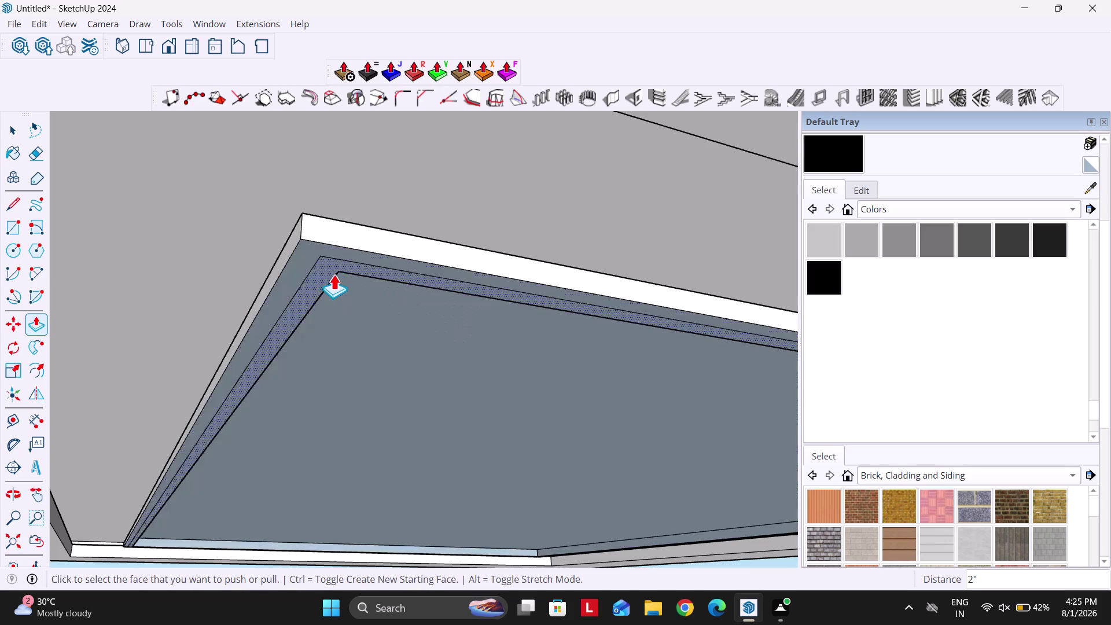
scroll(up, 3)
scroll(up, 3)
Start a push/pull on the panel's border strip, then cancel it.
click(277, 240)
scroll(down, 3)
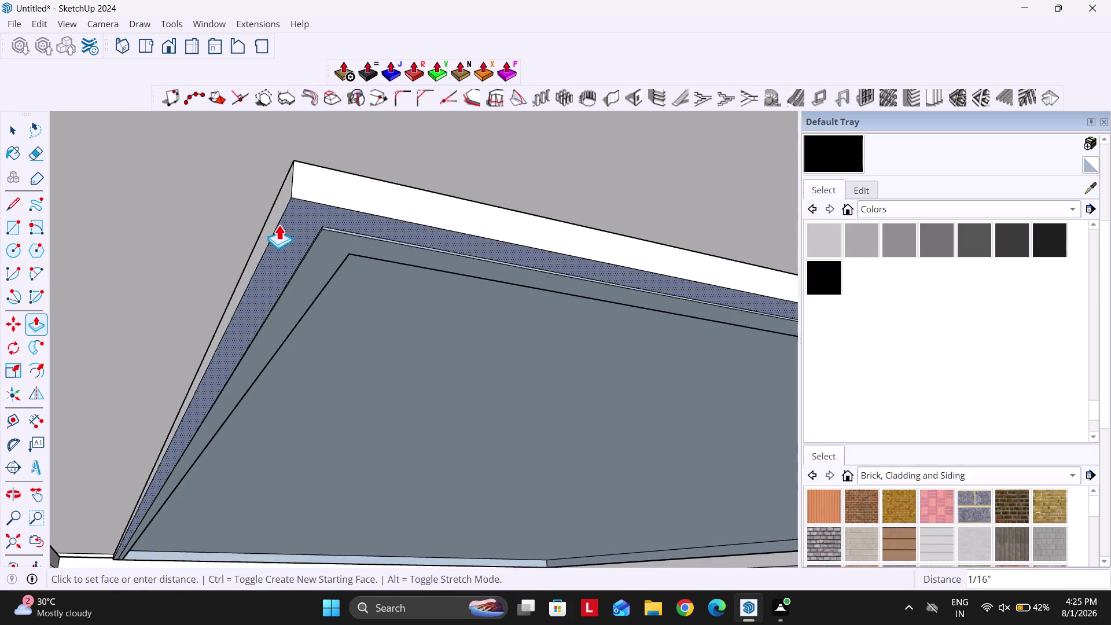
key(Escape)
scroll(down, 3)
Erase the stray edges along the central panel's border and return to Select.
key(e)
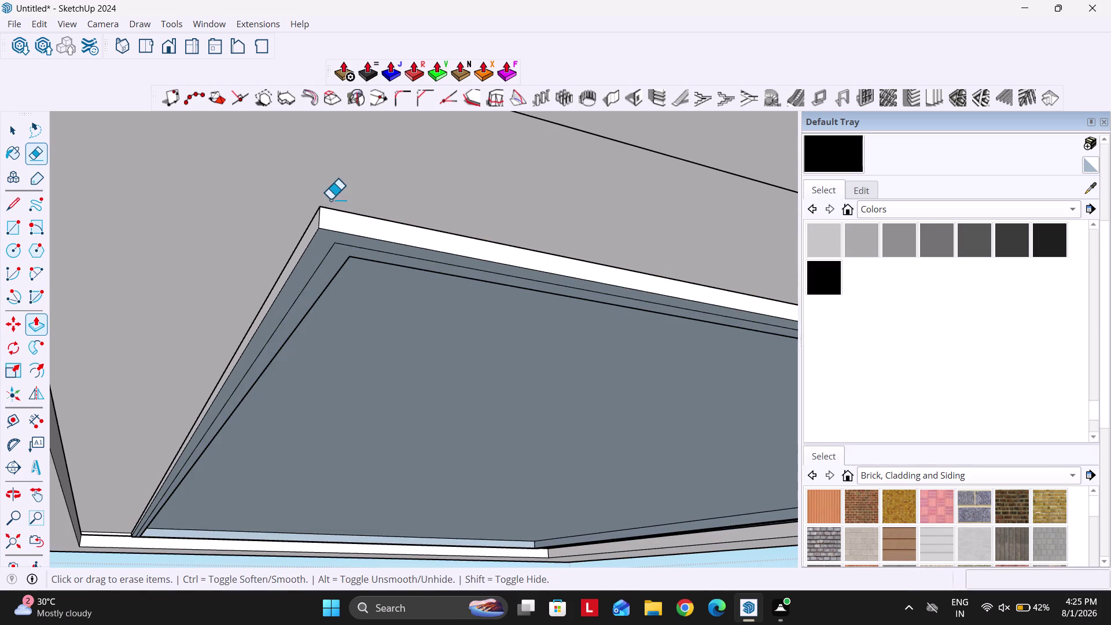
drag(332, 190, 303, 243)
scroll(down, 3)
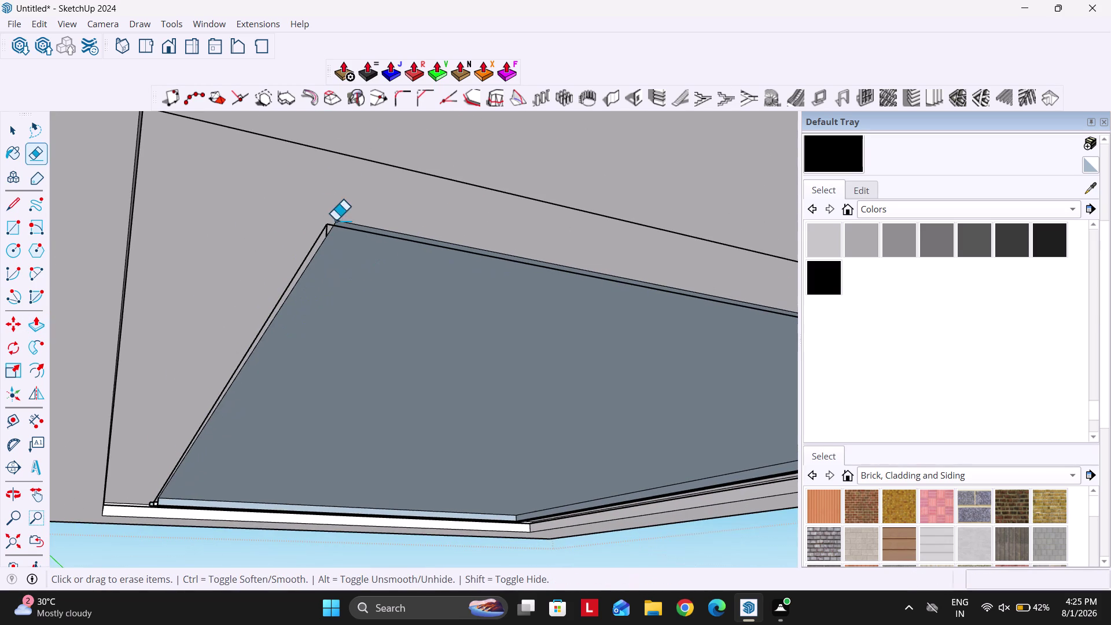
drag(334, 216, 299, 267)
key(space)
drag(332, 224, 344, 253)
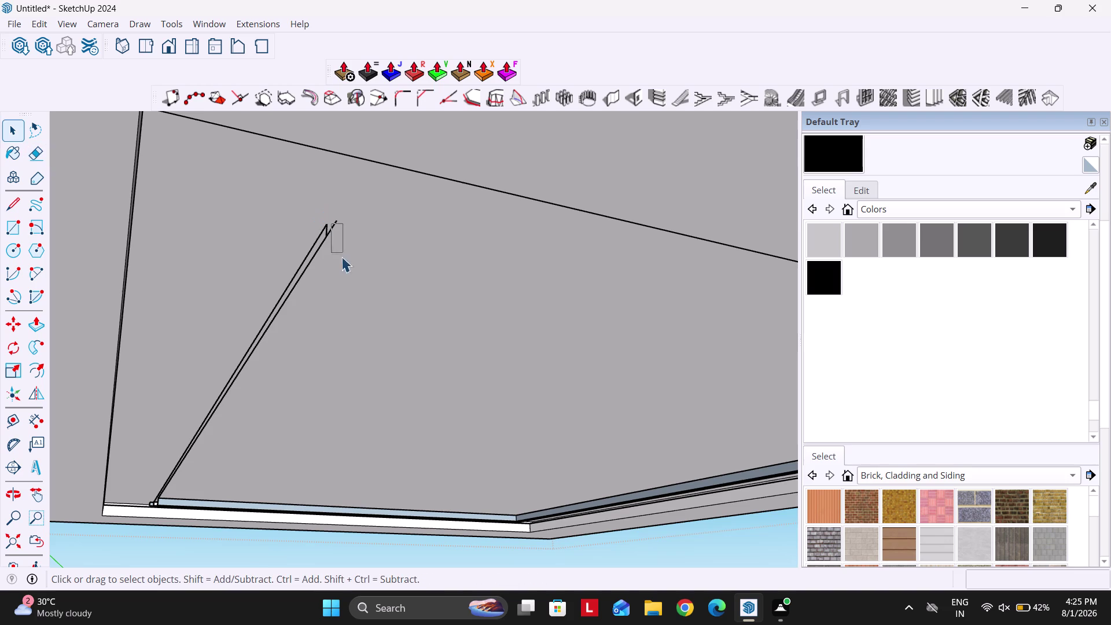
drag(344, 253, 296, 243)
click(260, 47)
Select and delete unwanted geometry on the ceiling underside.
scroll(down, 3)
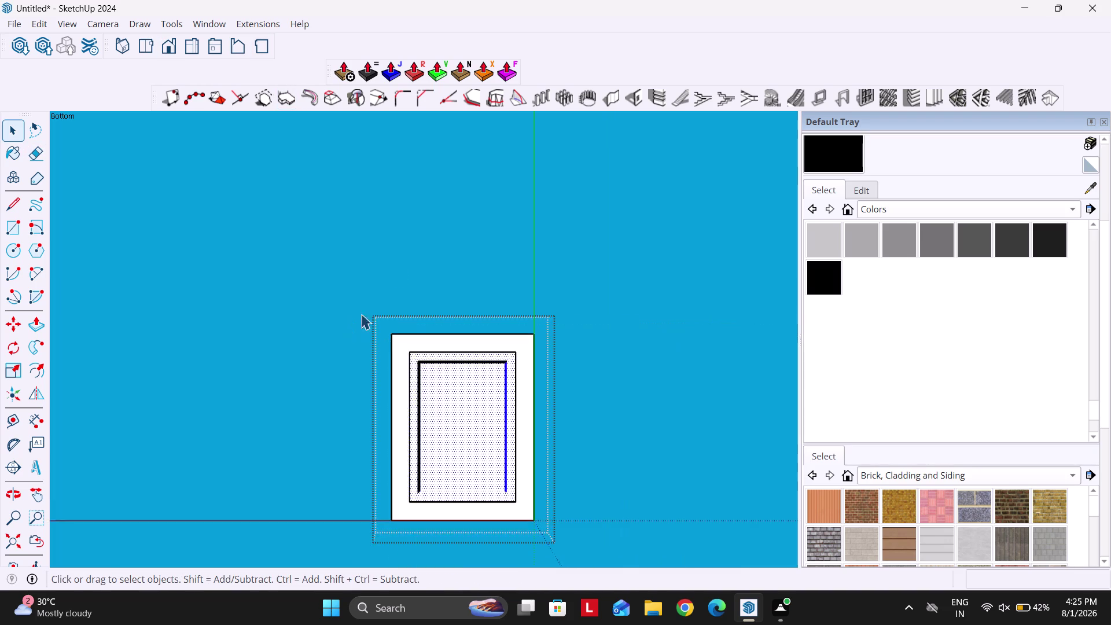
scroll(down, 3)
click(466, 272)
scroll(up, 3)
double_click(435, 236)
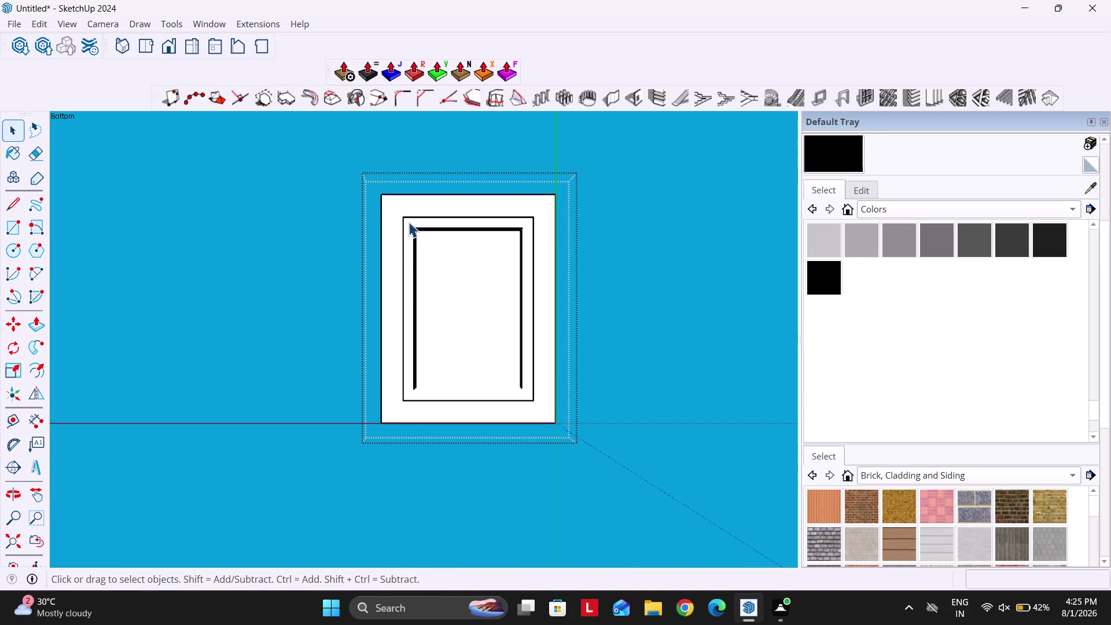
drag(409, 221, 530, 393)
key(Delete)
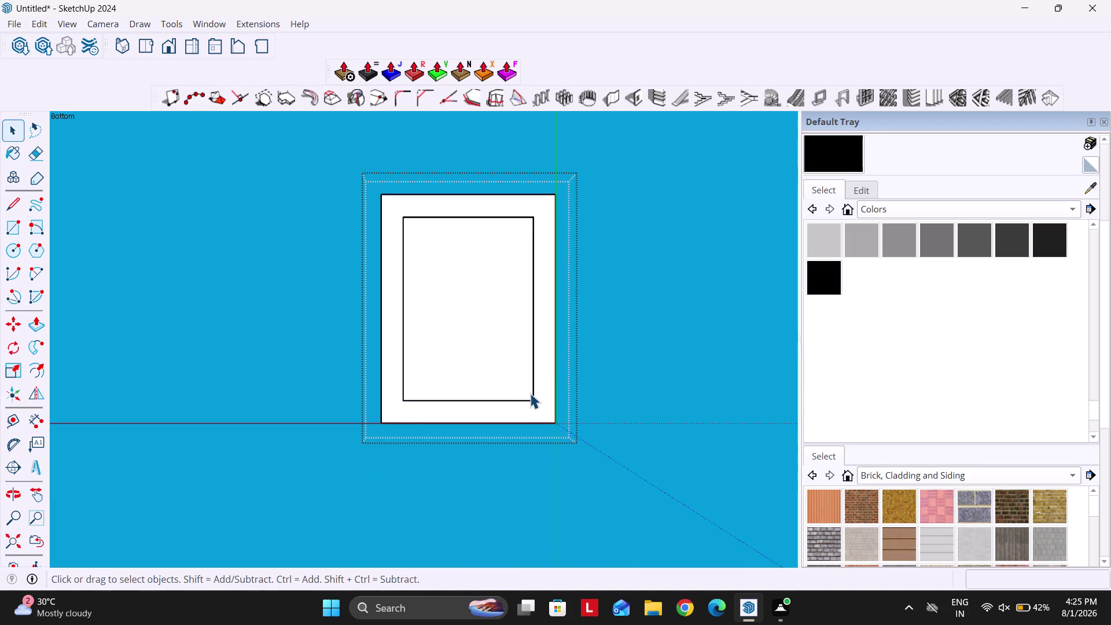
scroll(up, 3)
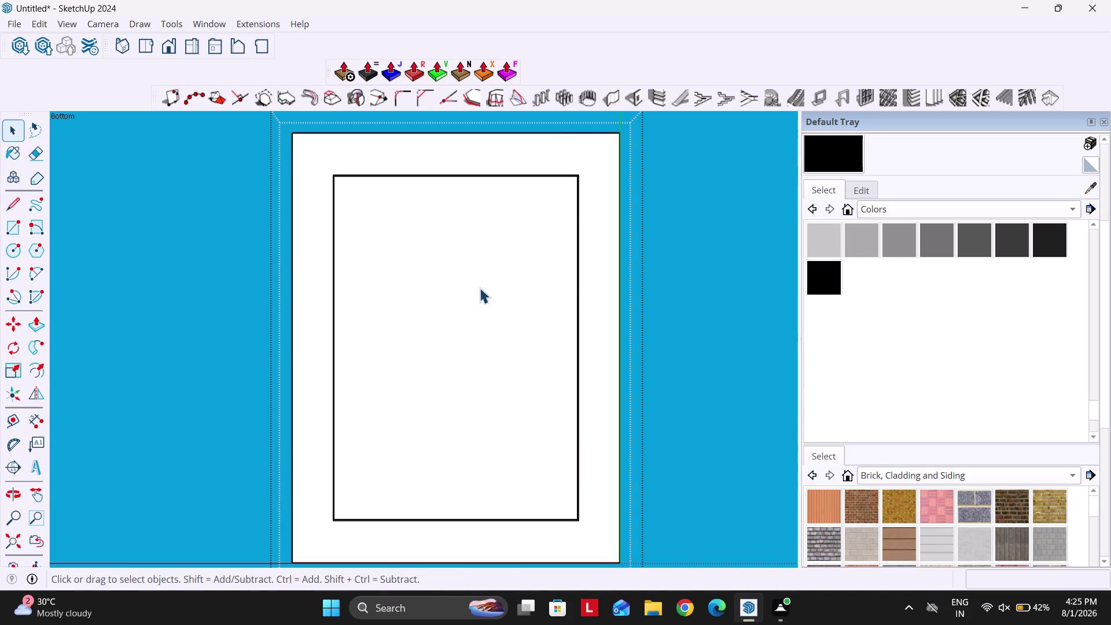
Offset the middle rectangle's edges 3' inward to create an inner outline.
key(o)
click(480, 319)
key(ctrl+z)
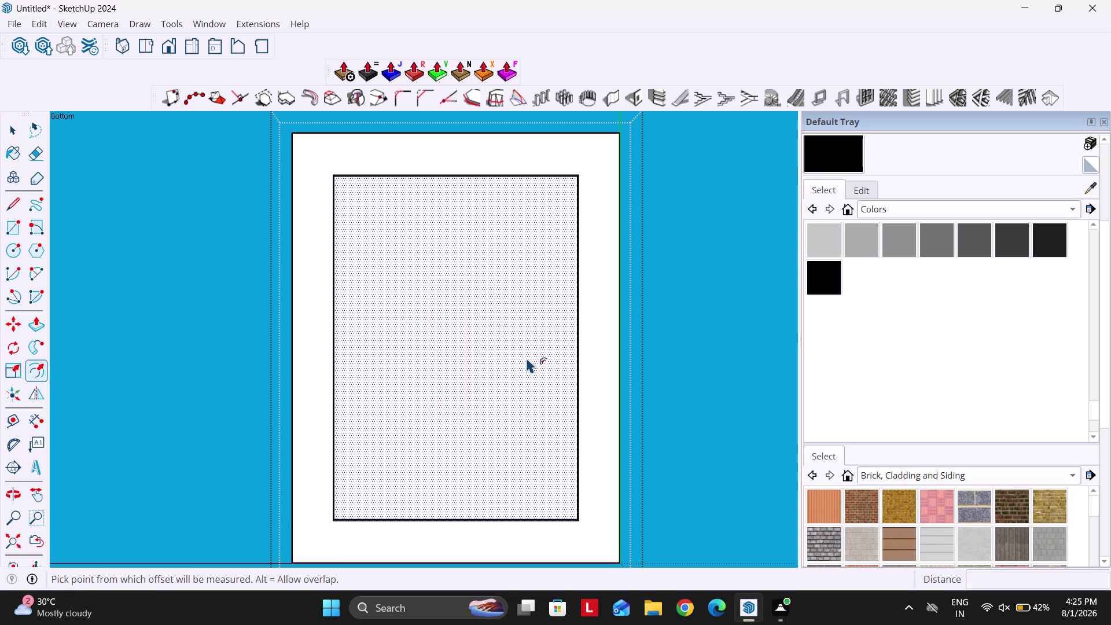
click(495, 352)
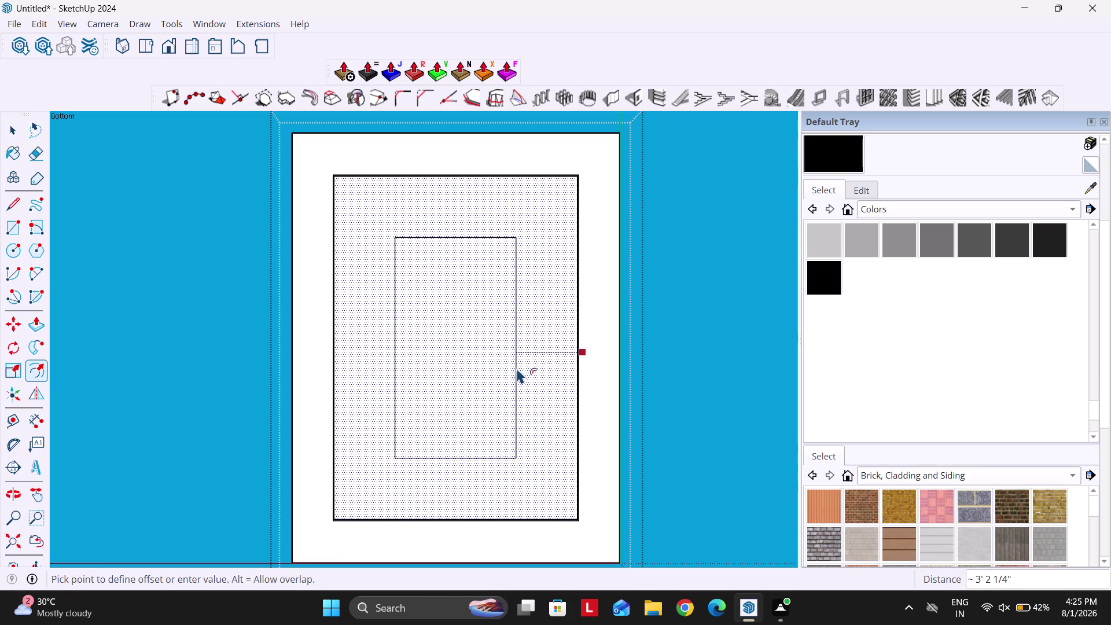
text(3')
key(Return)
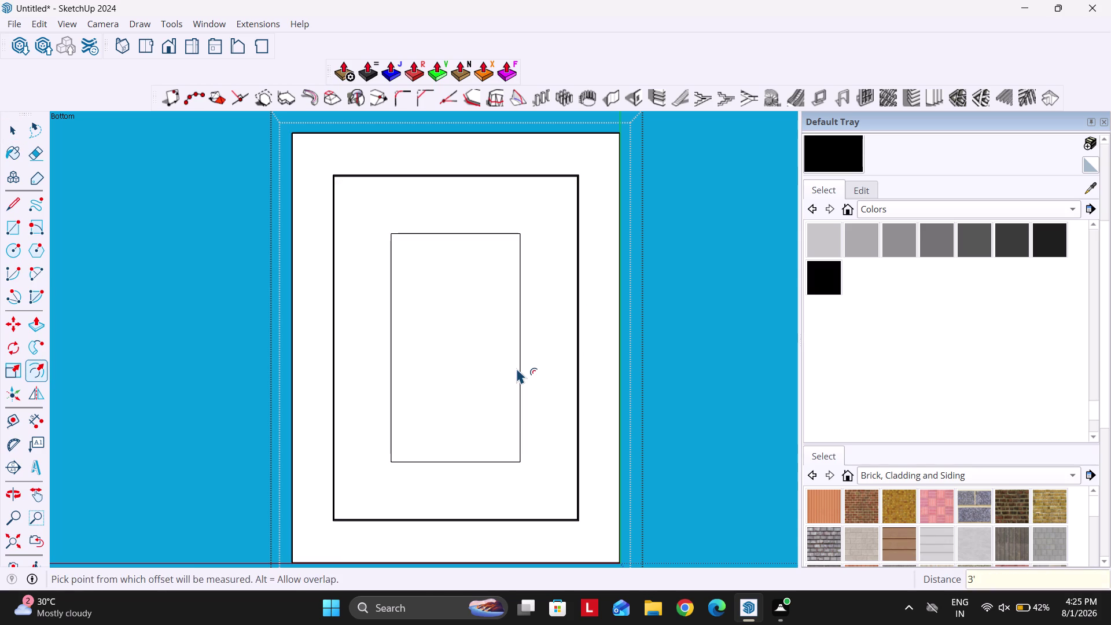
key(space)
middle_drag(460, 332, 591, 490)
middle_drag(477, 263, 546, 444)
scroll(up, 3)
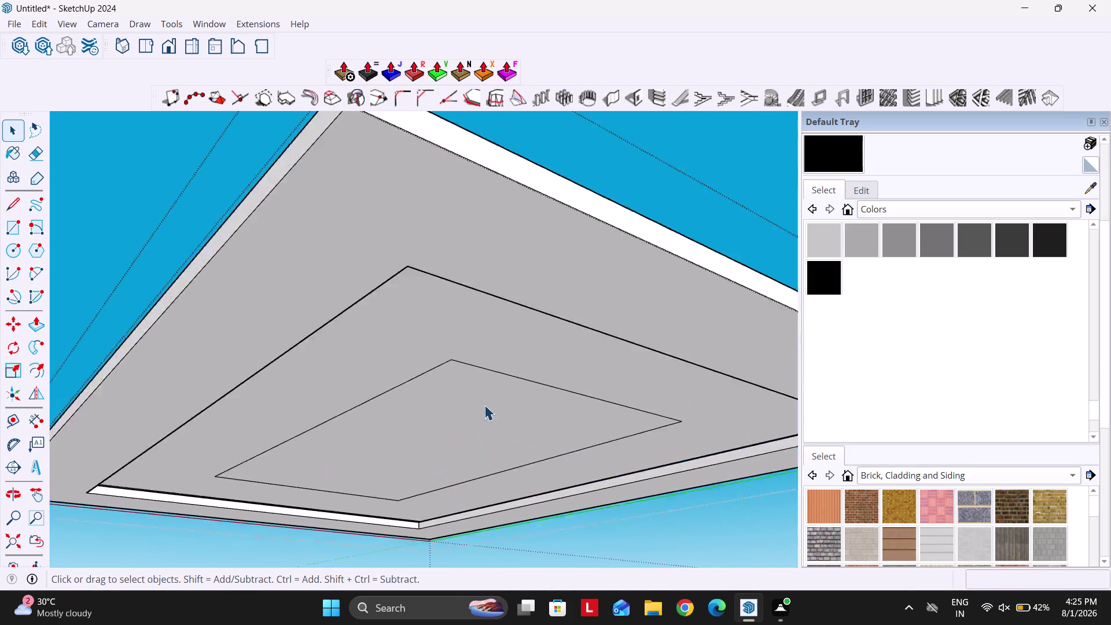
Lower the innermost rectangle 4 inches so it becomes its own step.
scroll(up, 3)
key(p)
click(431, 391)
scroll(down, 3)
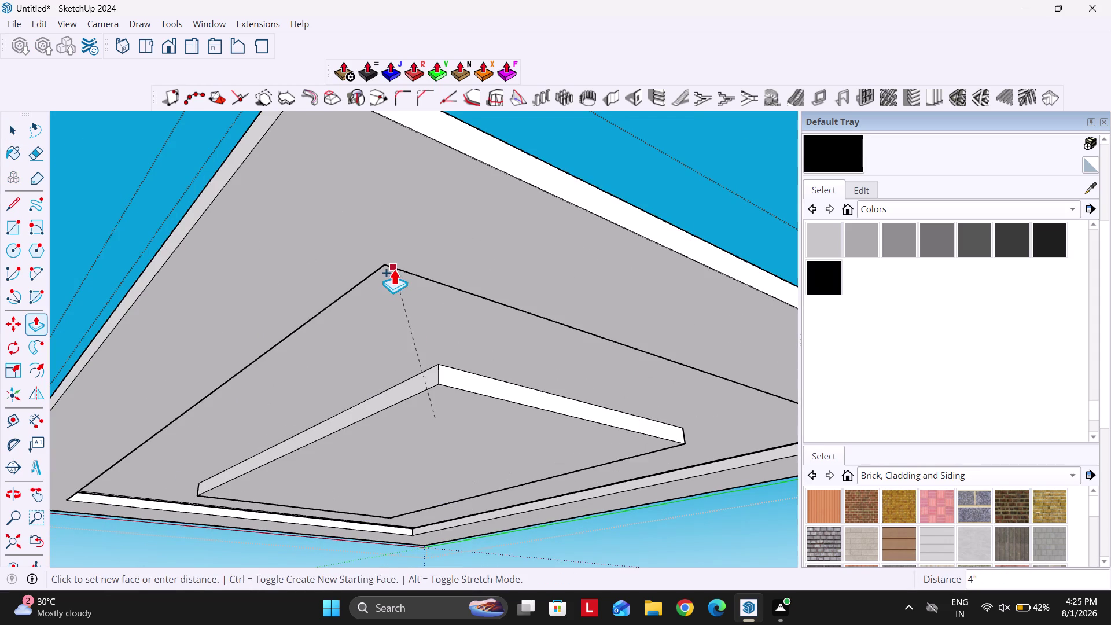
click(394, 268)
scroll(up, 3)
scroll(up, 3)
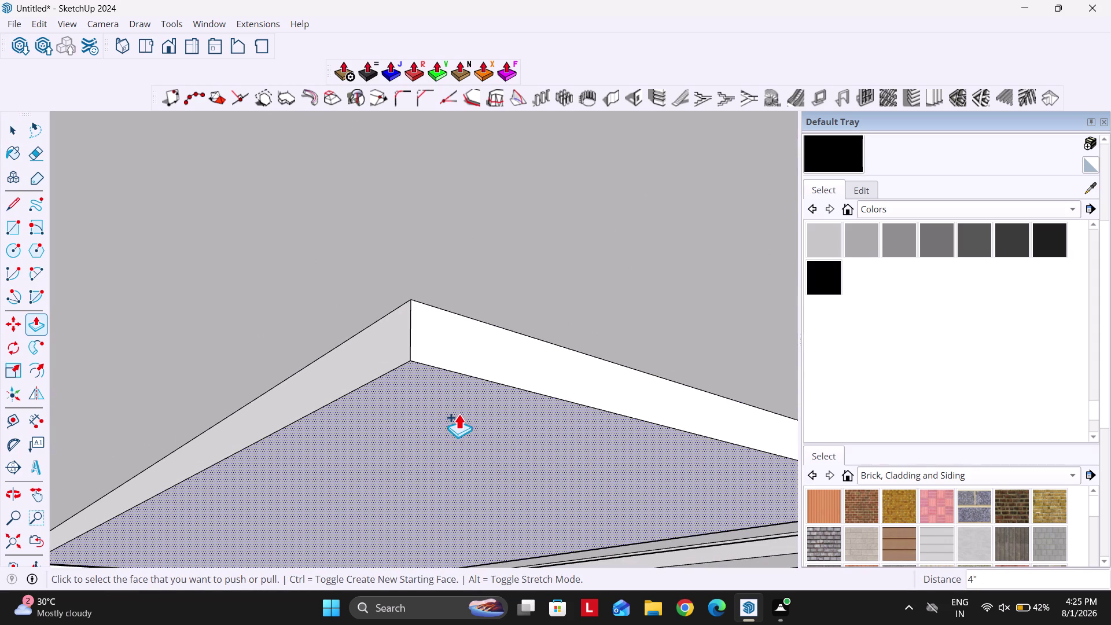
scroll(up, 3)
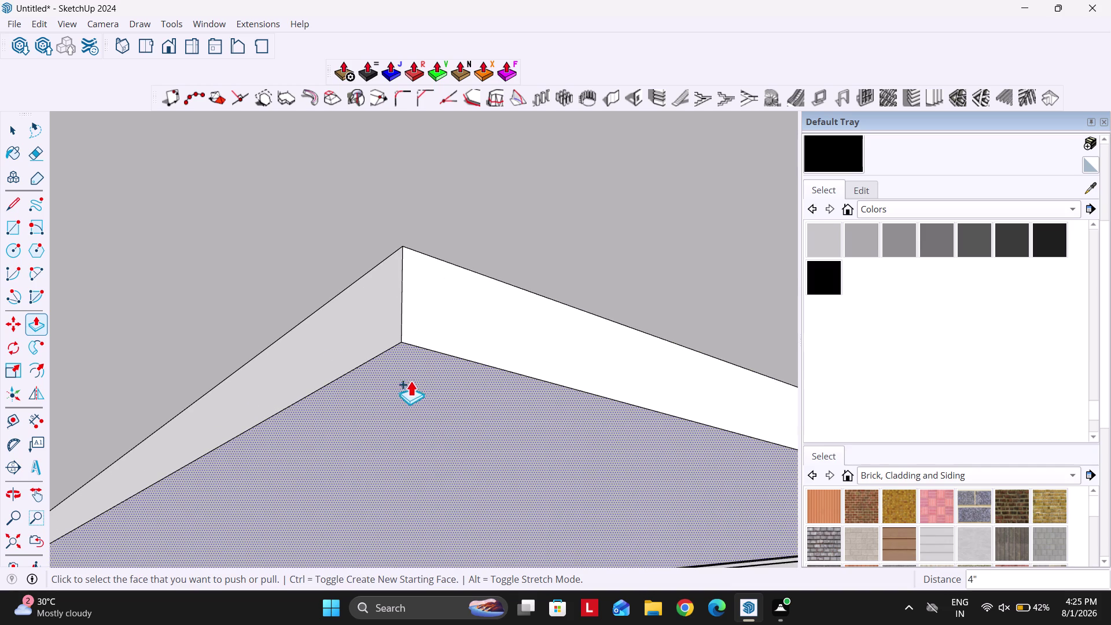
scroll(down, 3)
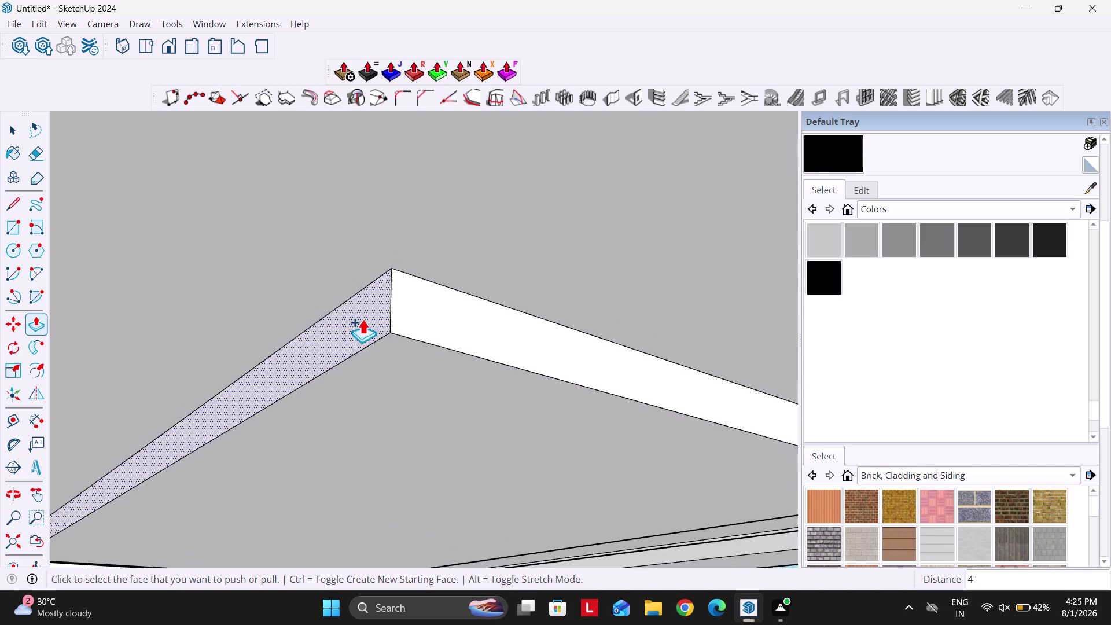
scroll(down, 3)
scroll(up, 3)
scroll(down, 3)
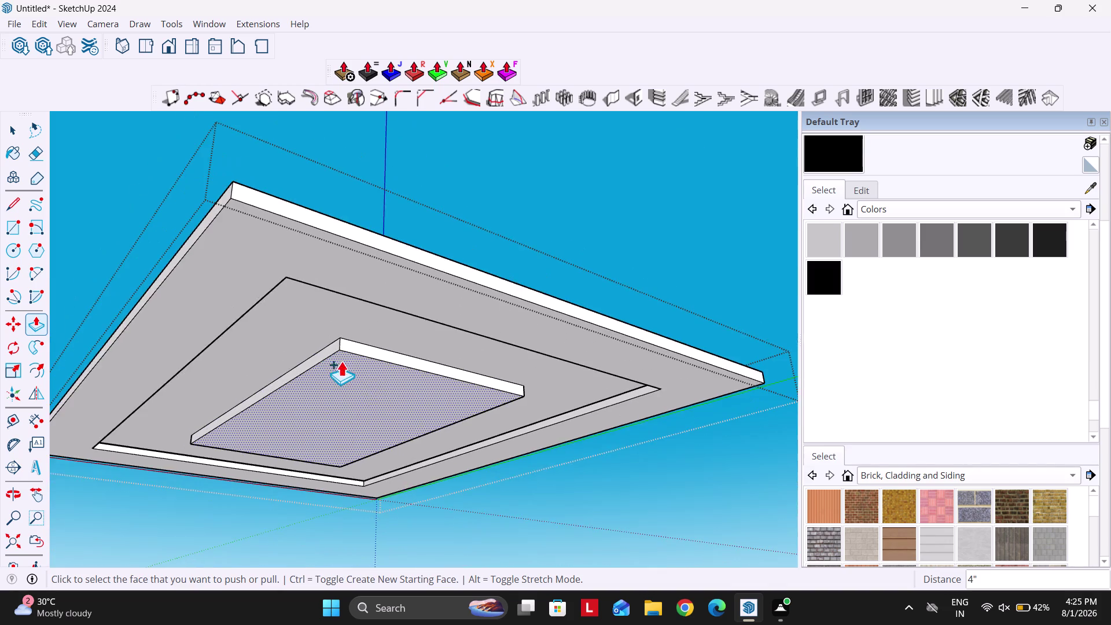
scroll(up, 3)
scroll(down, 3)
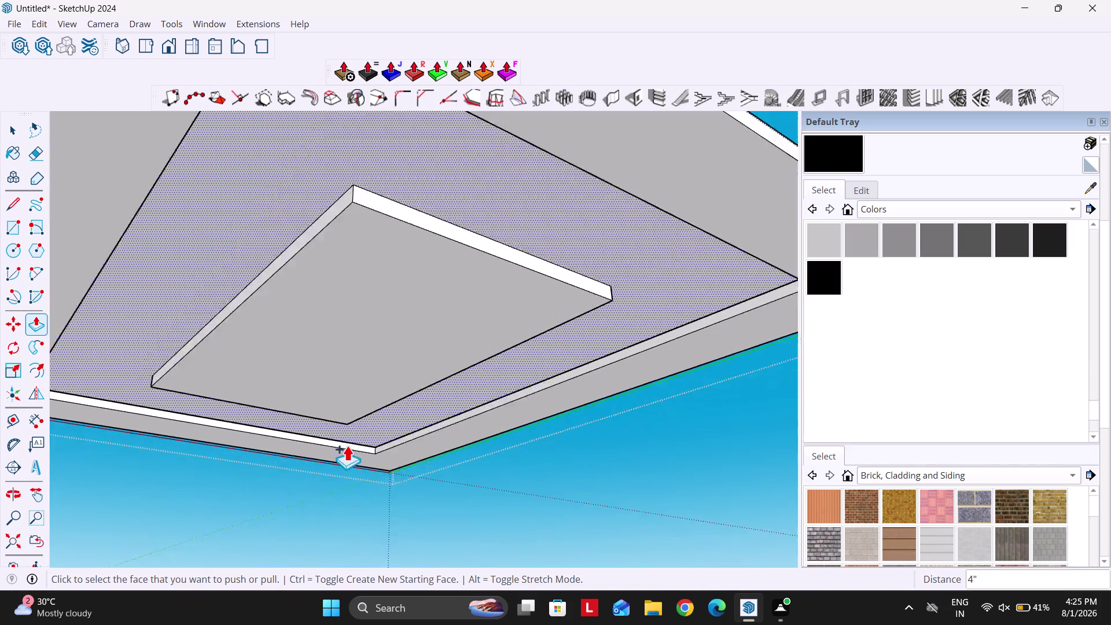
scroll(down, 3)
scroll(up, 3)
Pull a step's edge face until it meets the neighbouring edge.
click(320, 505)
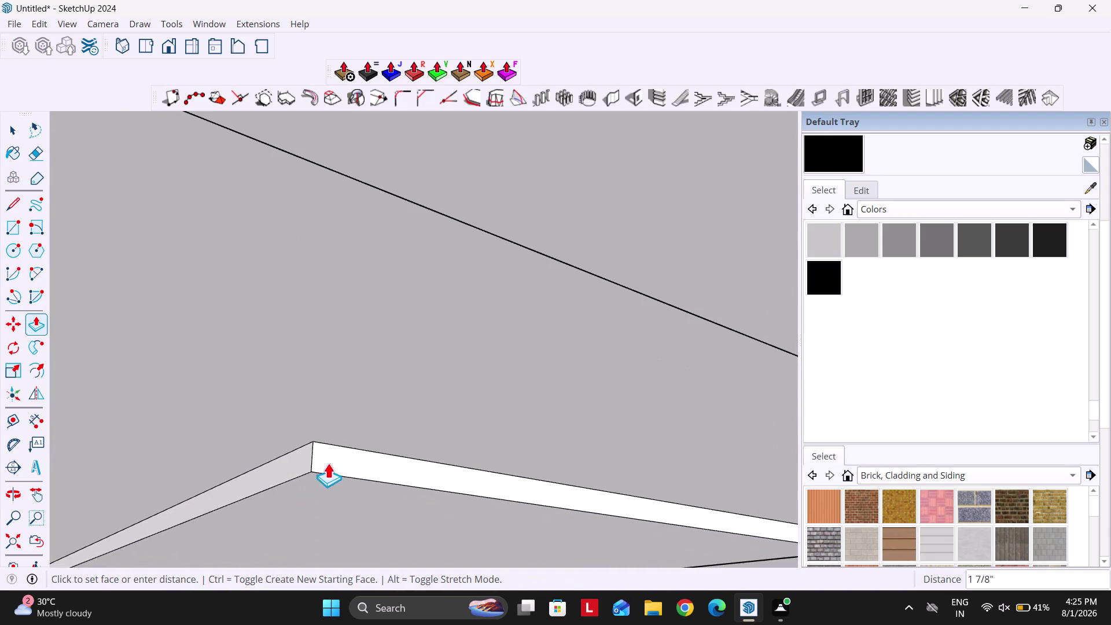
scroll(down, 3)
scroll(up, 3)
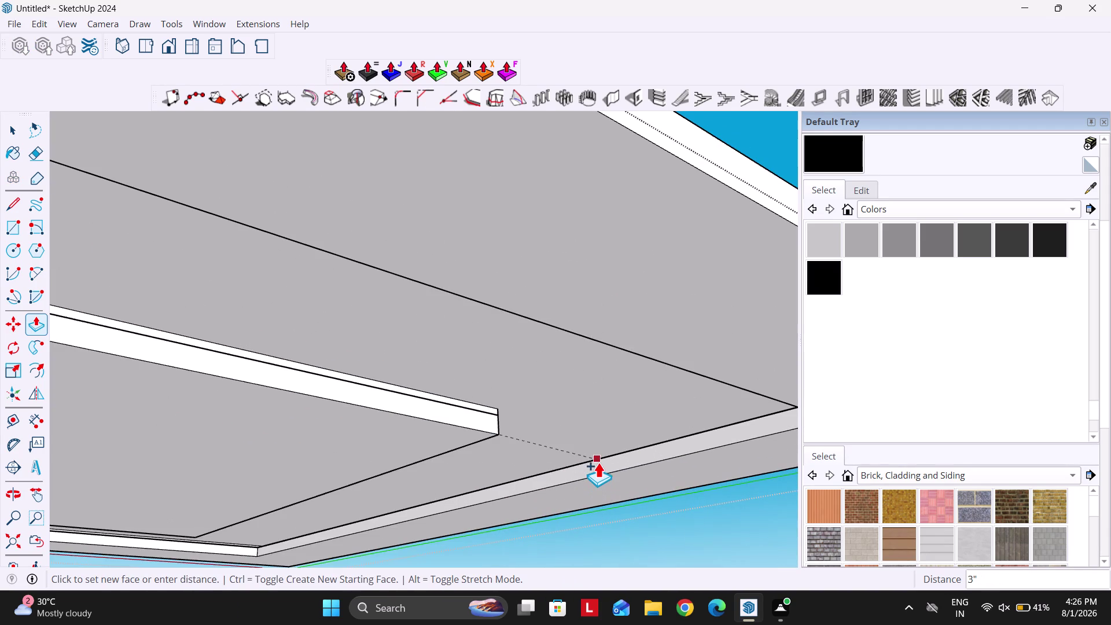
click(598, 462)
scroll(down, 3)
middle_drag(528, 396, 355, 395)
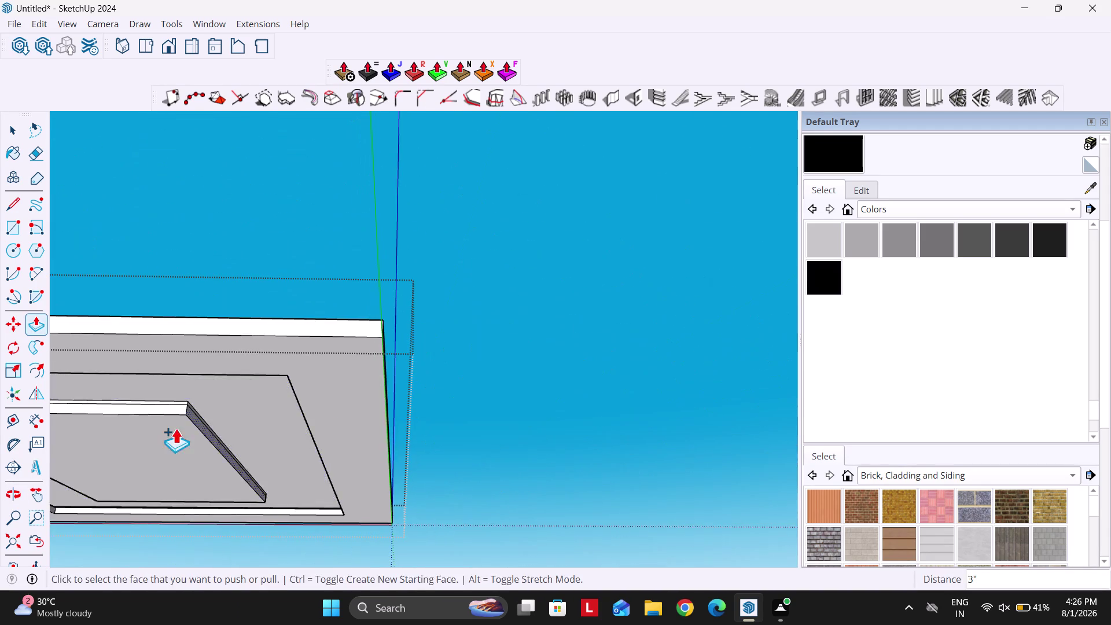
middle_drag(163, 429, 437, 381)
scroll(up, 3)
middle_drag(480, 378, 419, 375)
scroll(up, 3)
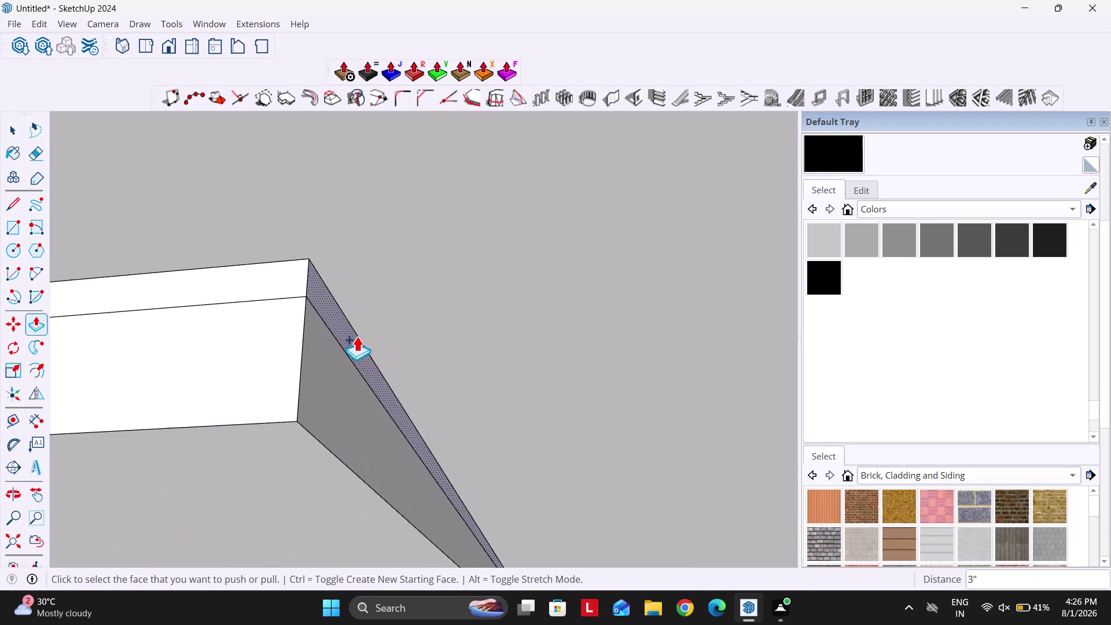
Pull a step's thin side face a distance of 2, then repeat on another side face.
click(356, 336)
key(2)
key(Return)
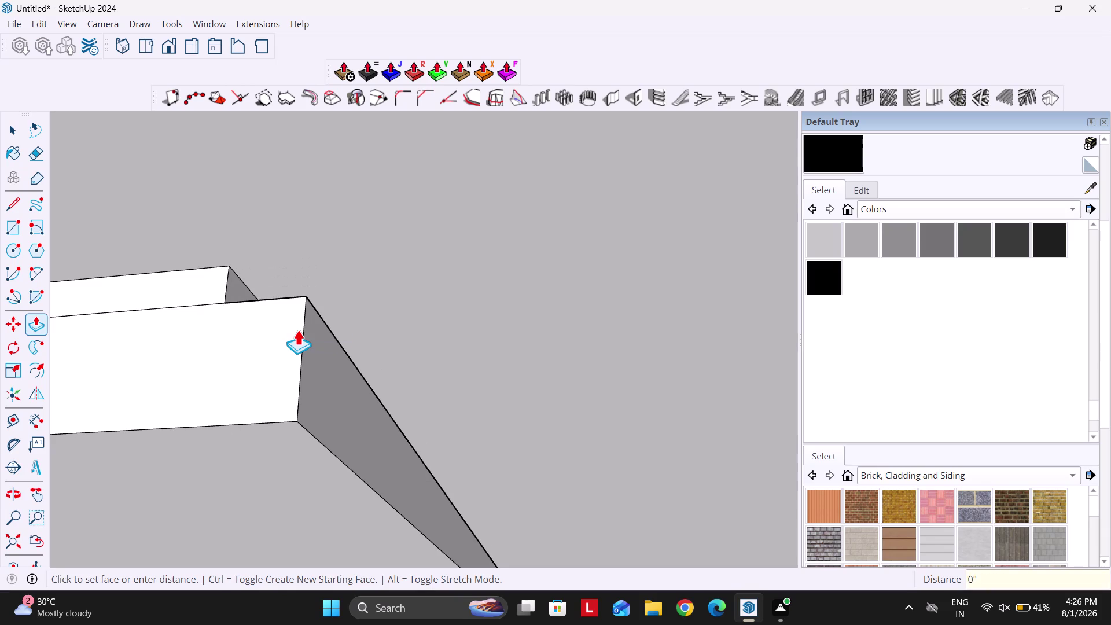
double_click(209, 290)
scroll(down, 3)
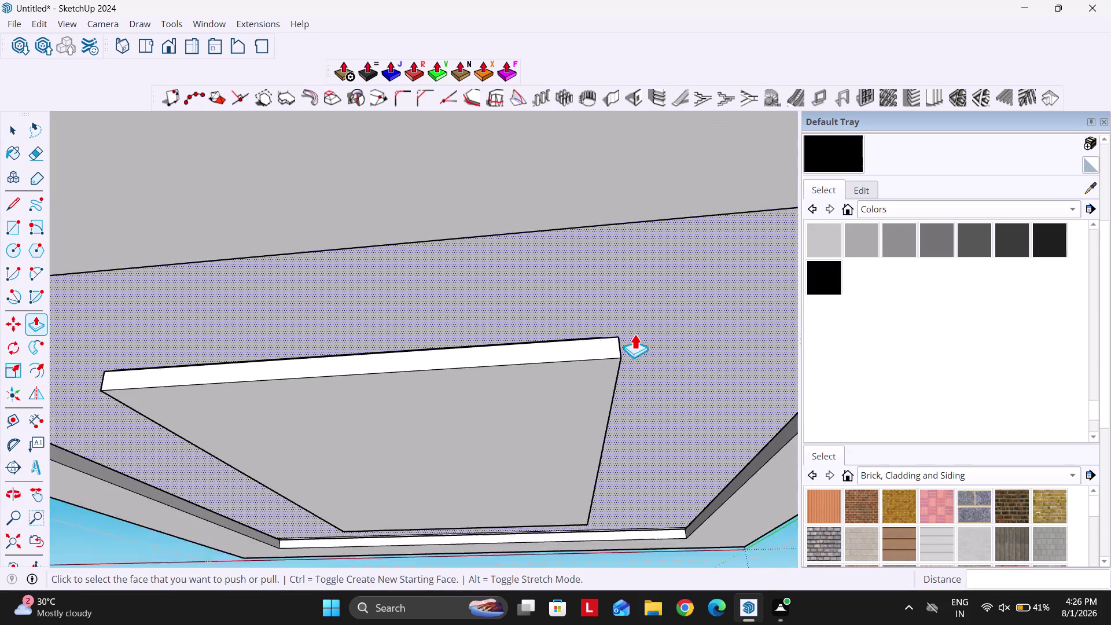
scroll(down, 3)
Repeat the same pull on two more step faces.
middle_drag(402, 369, 698, 363)
scroll(up, 3)
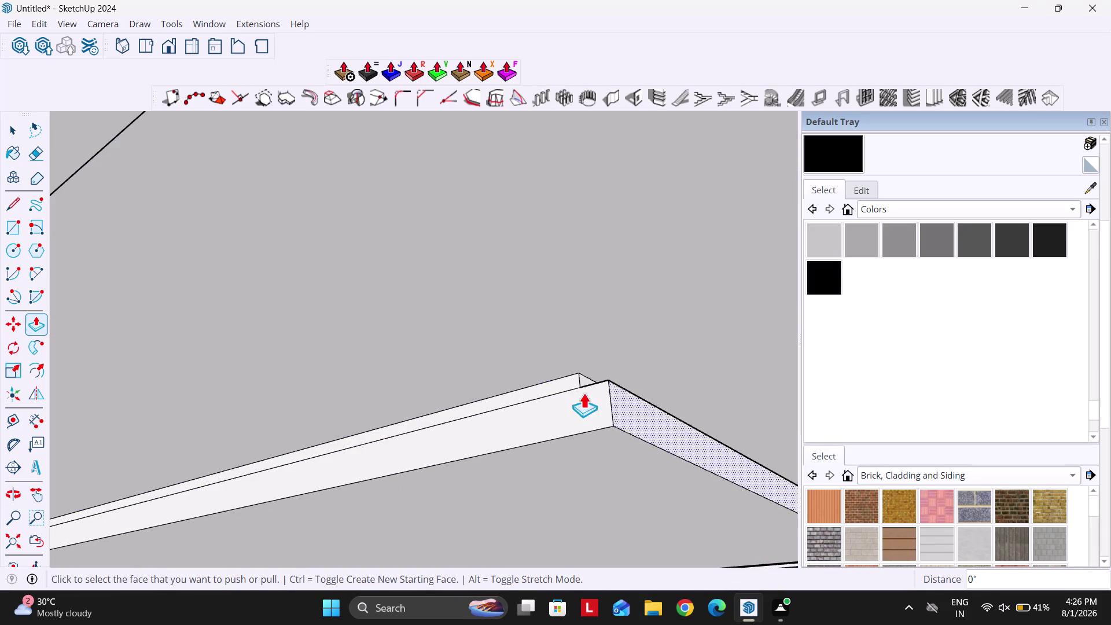
double_click(556, 388)
scroll(down, 3)
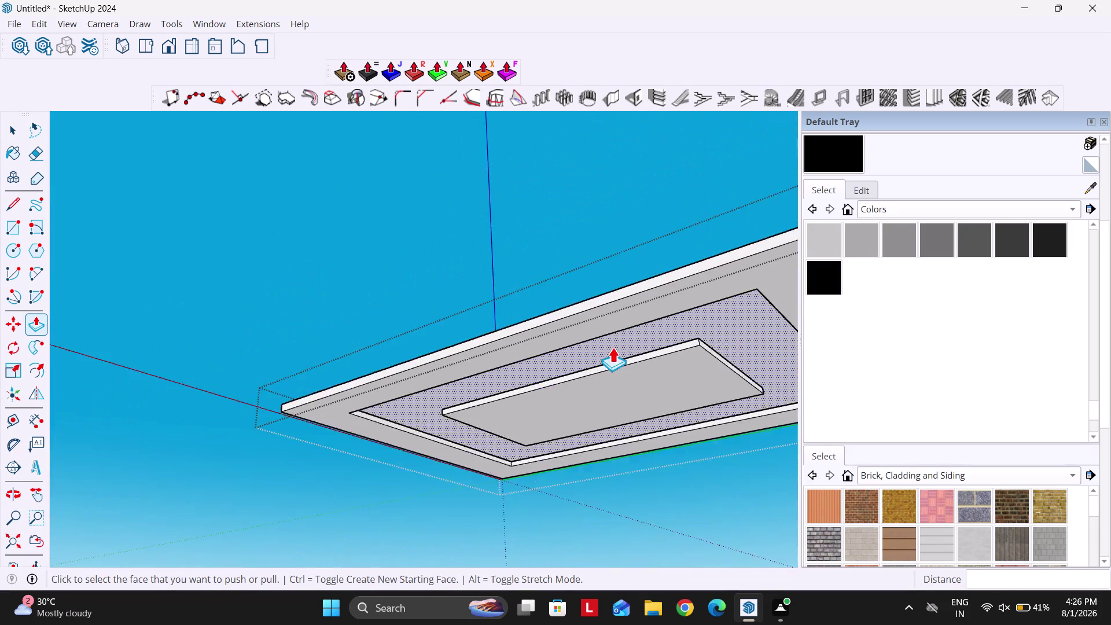
scroll(down, 3)
middle_drag(322, 449, 711, 405)
scroll(up, 3)
middle_drag(407, 432, 461, 439)
scroll(up, 3)
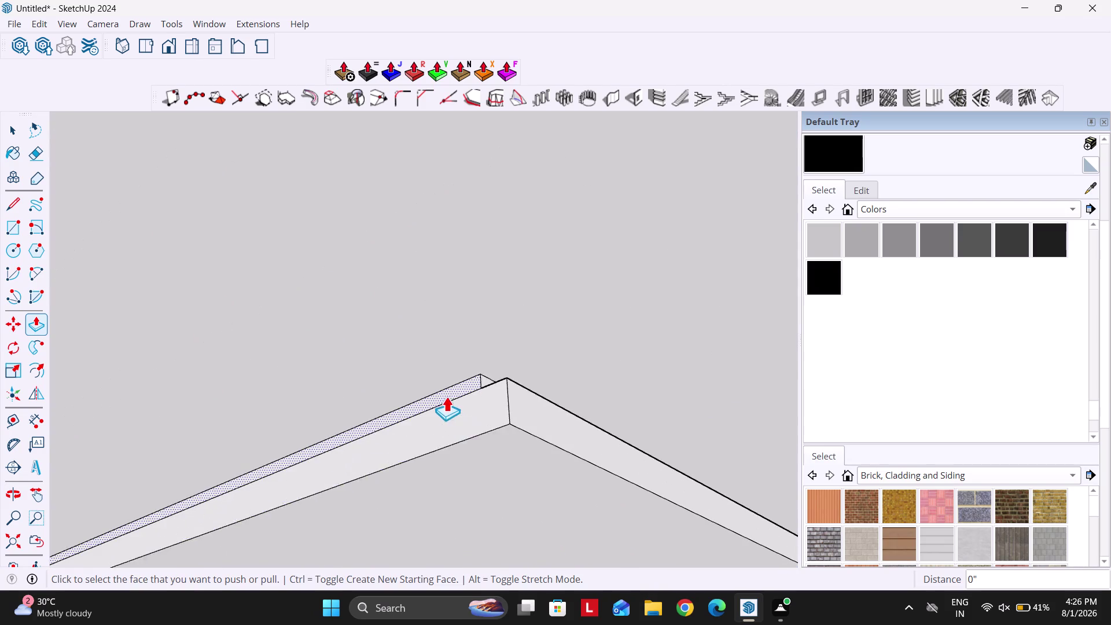
scroll(up, 3)
double_click(462, 390)
scroll(down, 3)
scroll(up, 3)
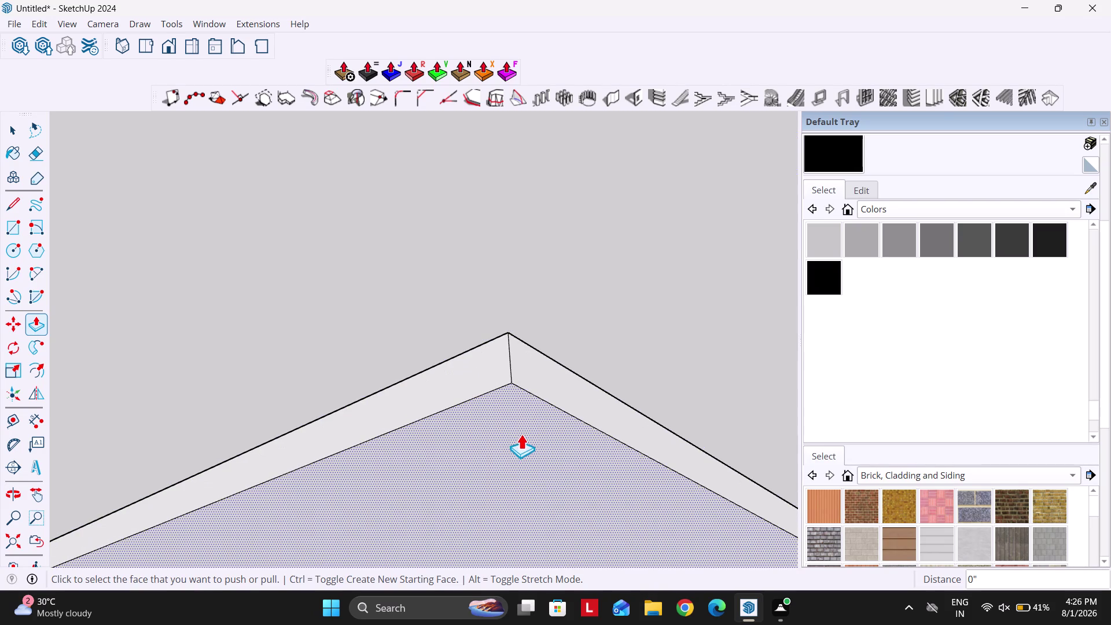
Pull the ring-shaped step face a distance of 1.
click(521, 434)
key(1)
key(Return)
scroll(down, 3)
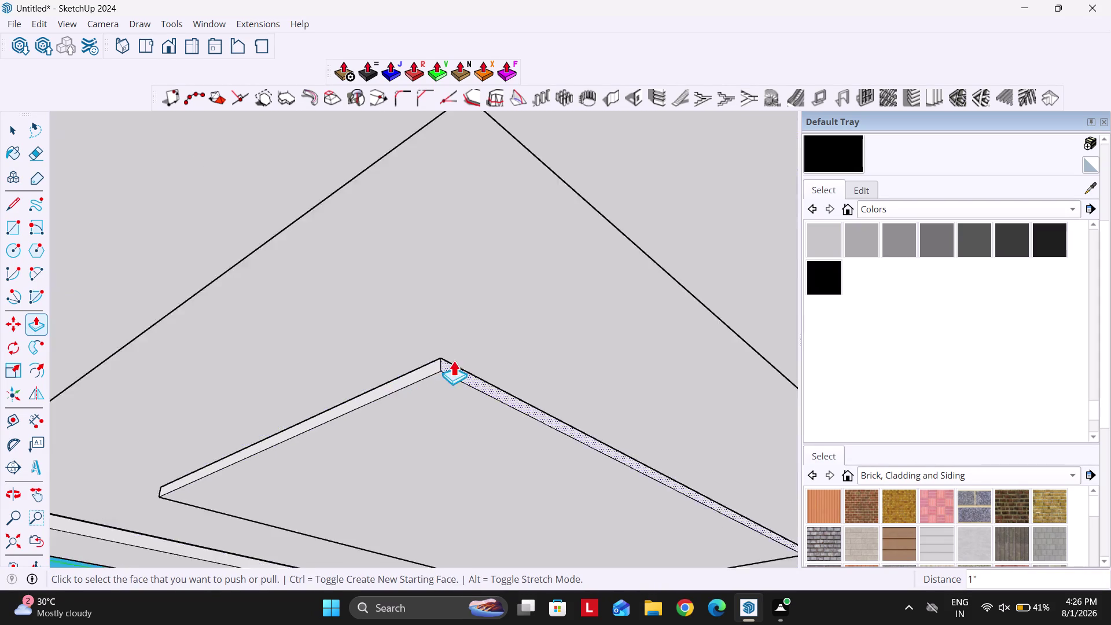
scroll(down, 3)
middle_drag(599, 359, 423, 339)
scroll(down, 3)
middle_drag(558, 357, 287, 370)
scroll(down, 3)
middle_drag(640, 291, 588, 305)
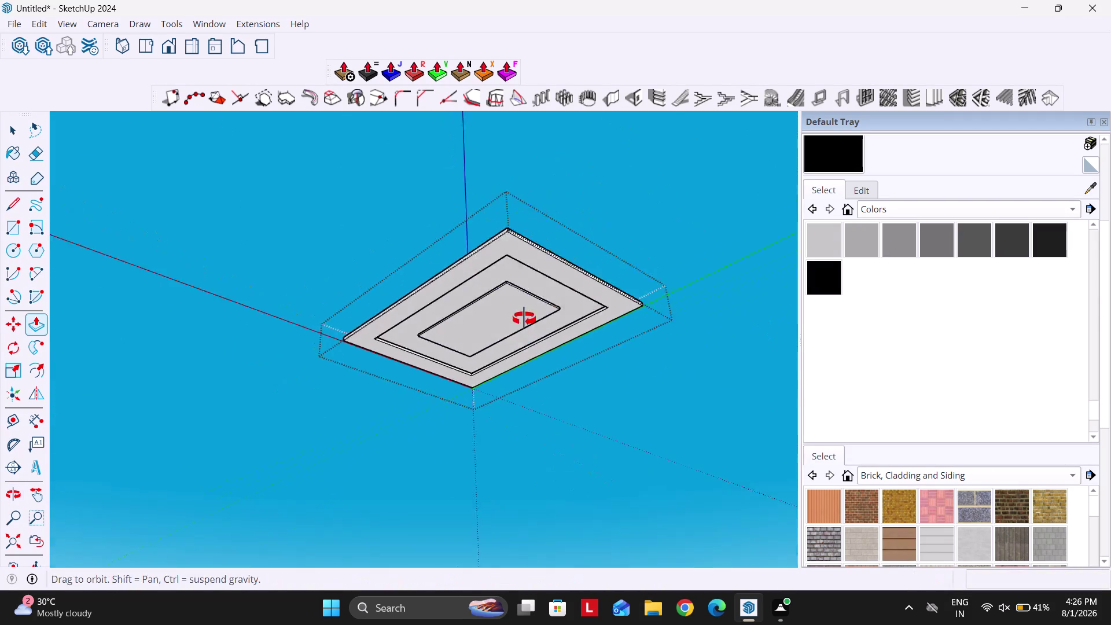
middle_drag(588, 304, 523, 319)
scroll(up, 3)
scroll(up, 3)
key(space)
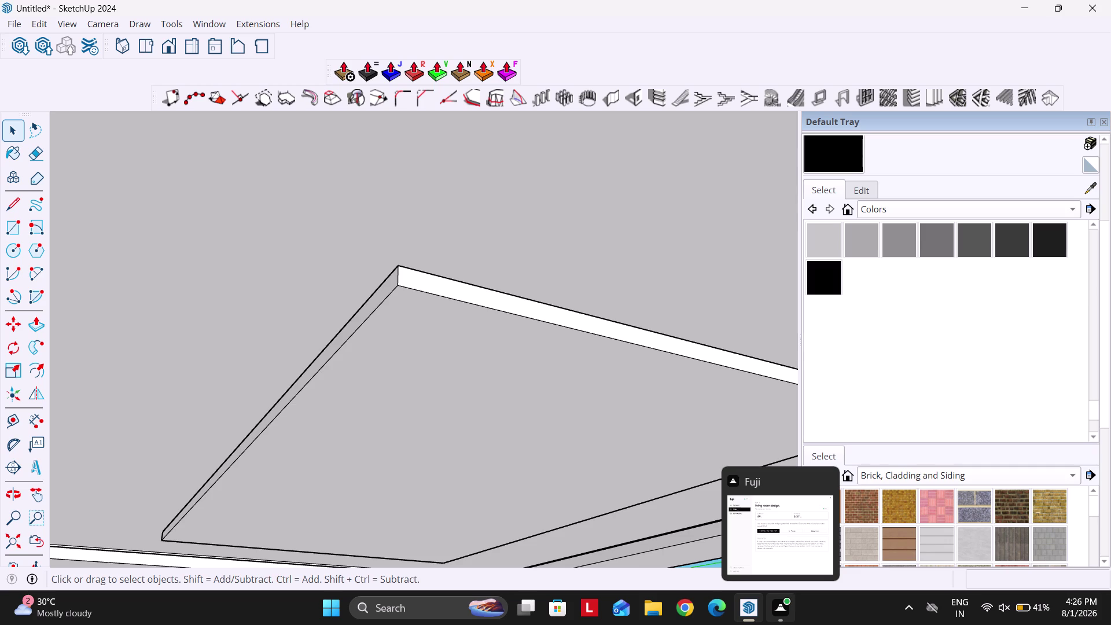
key(Escape)
key(Escape)
key(Escape)
key(Escape)
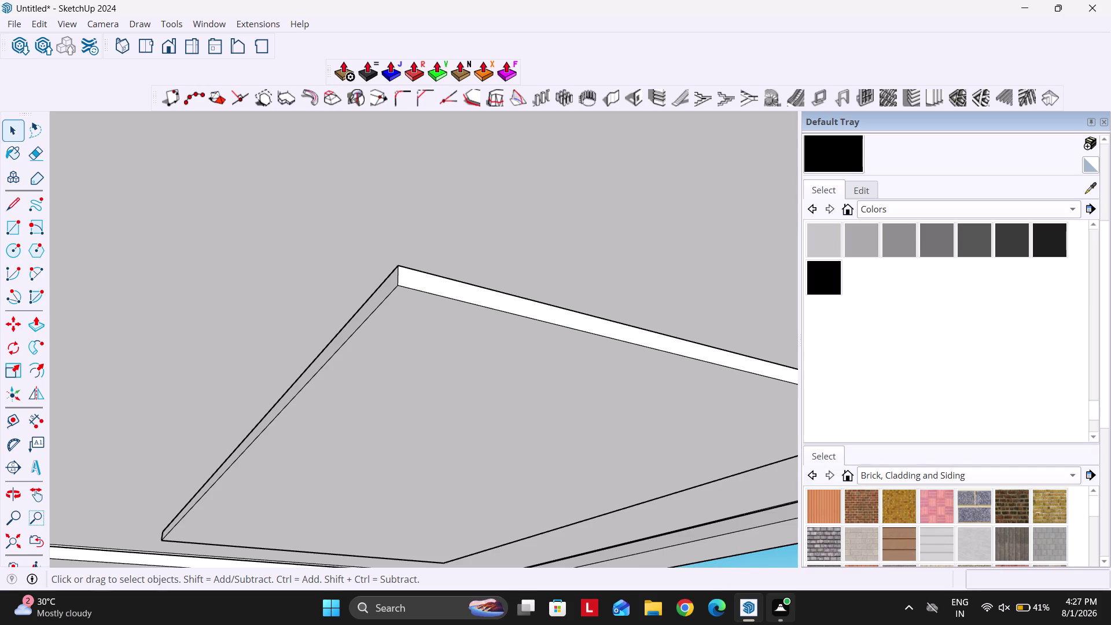
key(Escape)
key(Escape)
scroll(down, 3)
scroll(down, 3)
scroll(down, 3)
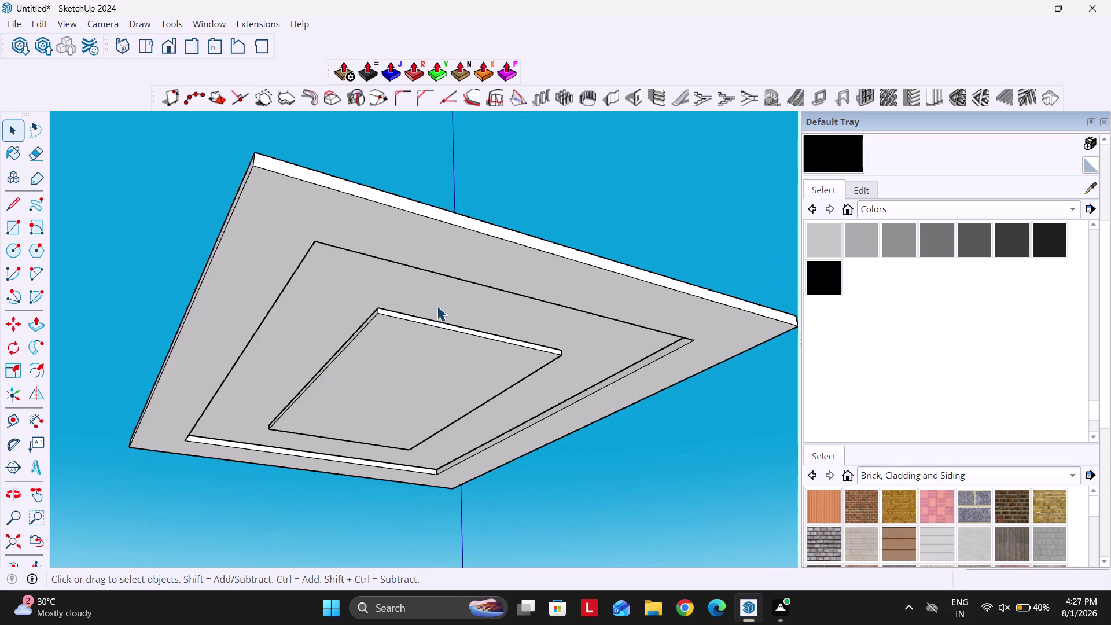
middle_drag(428, 312, 385, 272)
scroll(down, 3)
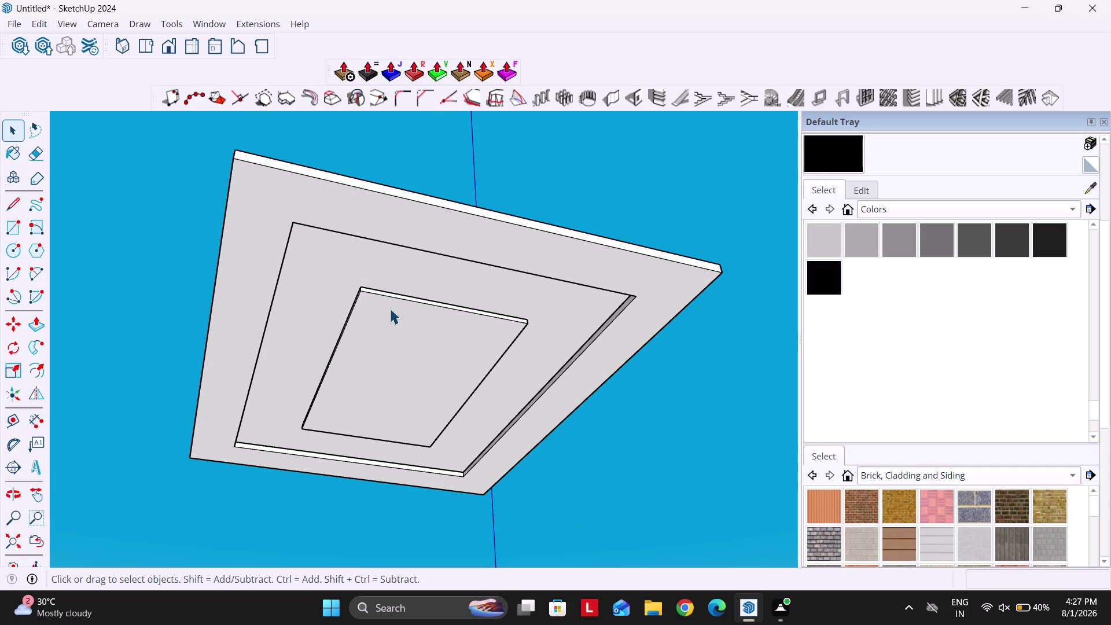
scroll(down, 3)
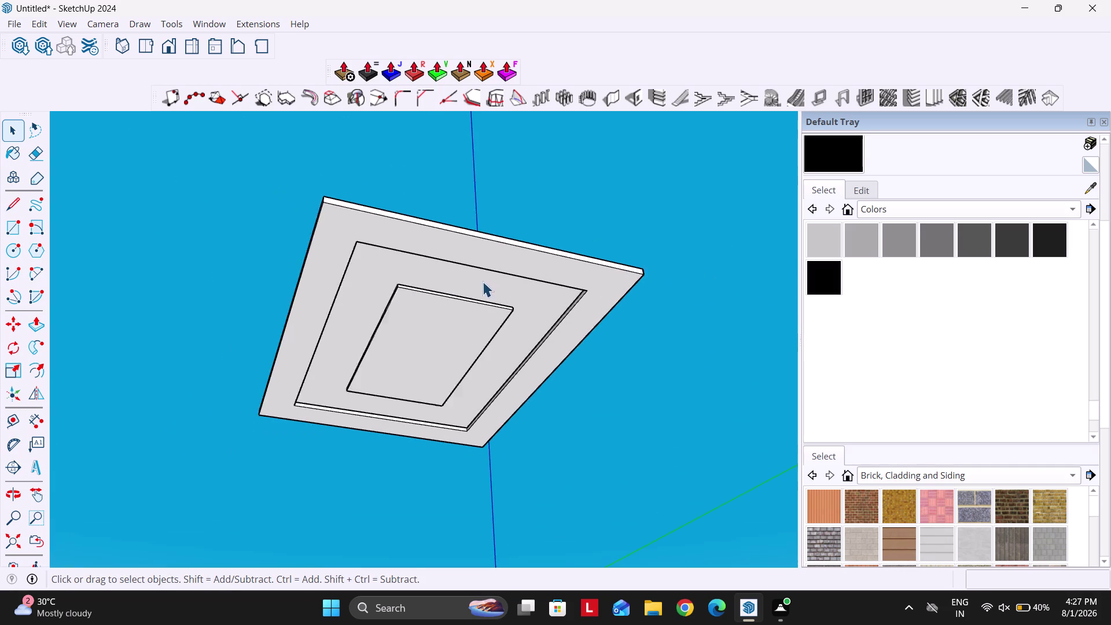
middle_drag(518, 285, 440, 273)
middle_click(436, 271)
middle_drag(466, 329, 393, 300)
scroll(up, 3)
middle_drag(416, 322, 421, 273)
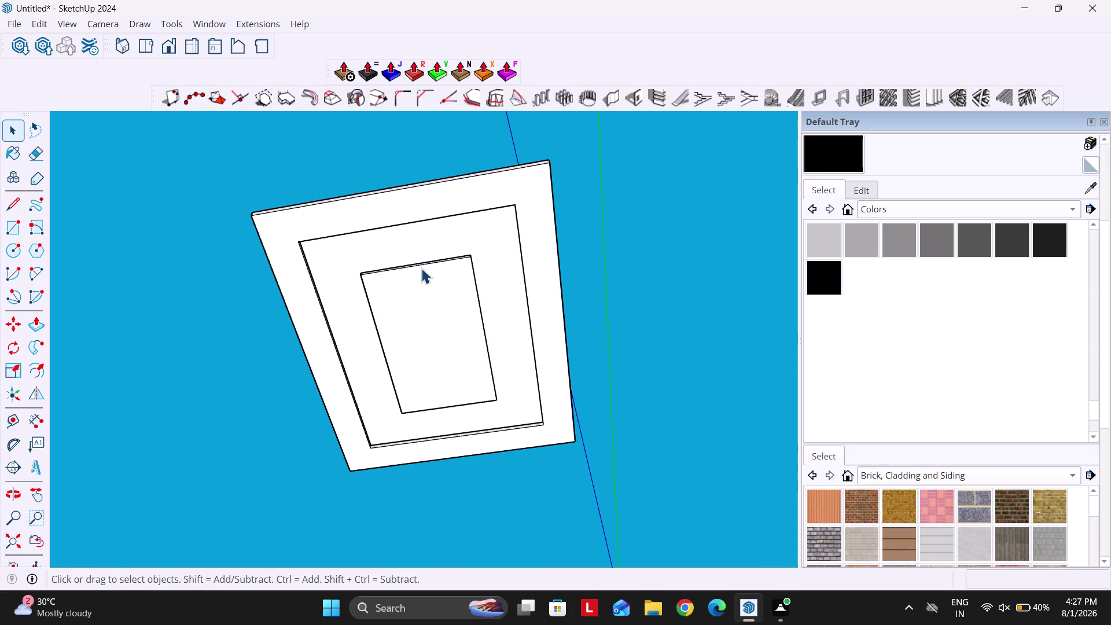
click(264, 44)
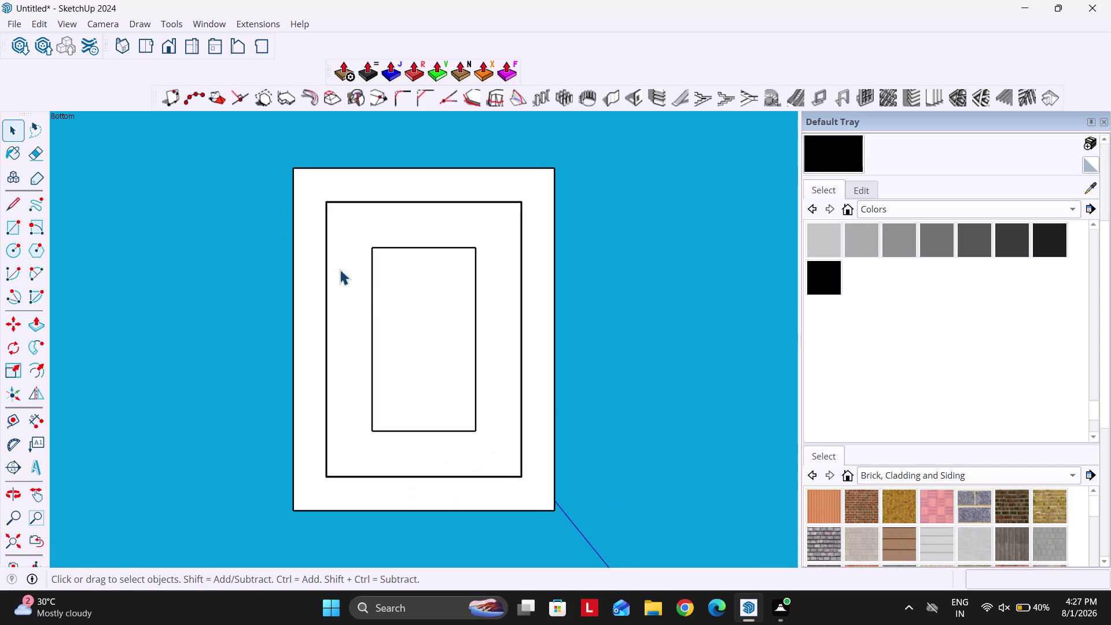
Draw a 1" by 2' rectangle for the light strip.
double_click(340, 269)
key(r)
scroll(up, 3)
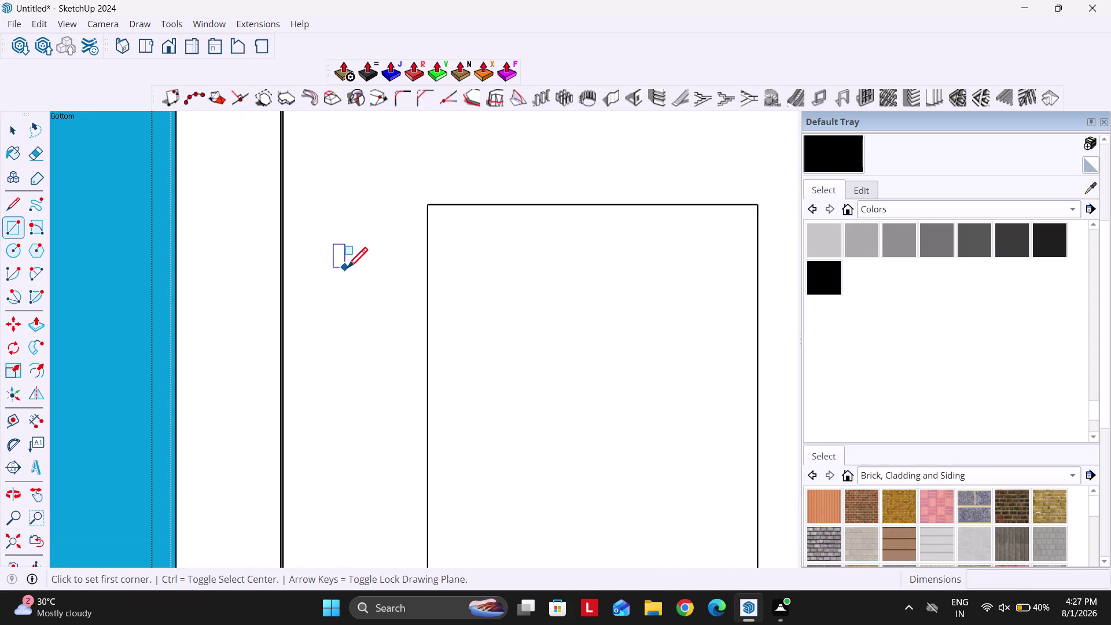
scroll(down, 3)
click(371, 255)
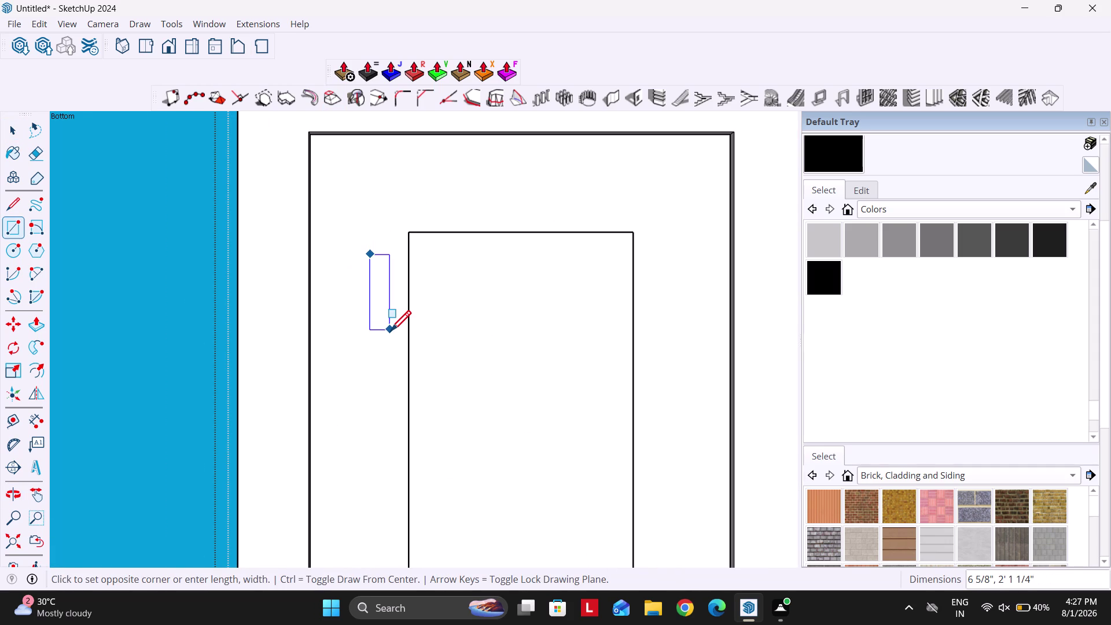
text(1",2)
text(')
key(Return)
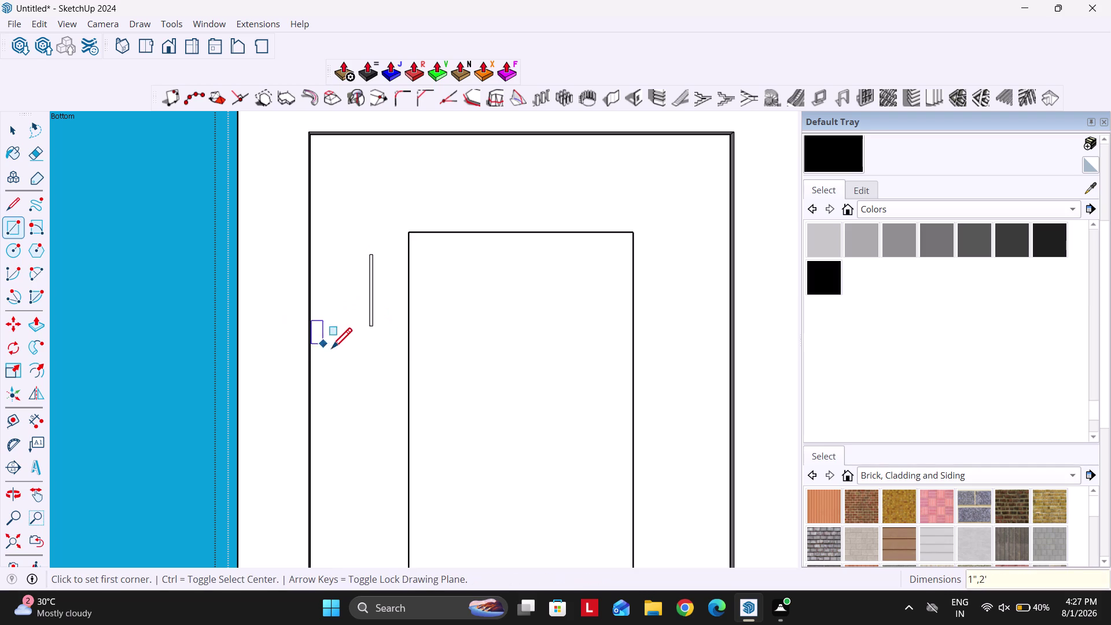
Select the new strip and move it 1 foot.
key(space)
scroll(down, 3)
drag(362, 233, 389, 332)
scroll(up, 3)
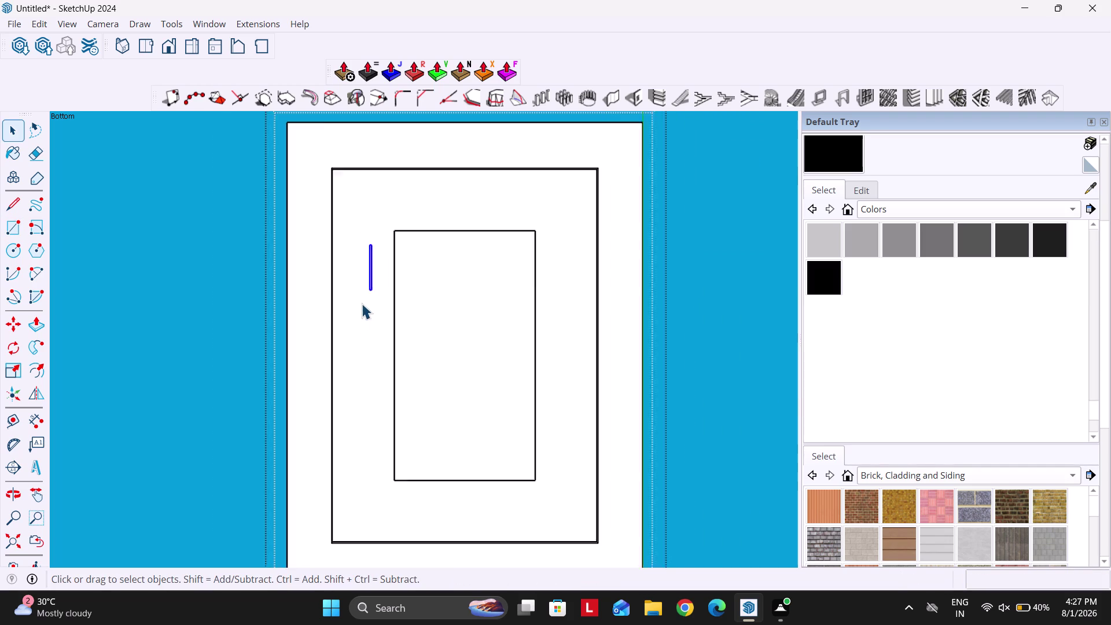
scroll(up, 3)
scroll(up, 3)
drag(360, 241, 425, 306)
scroll(up, 3)
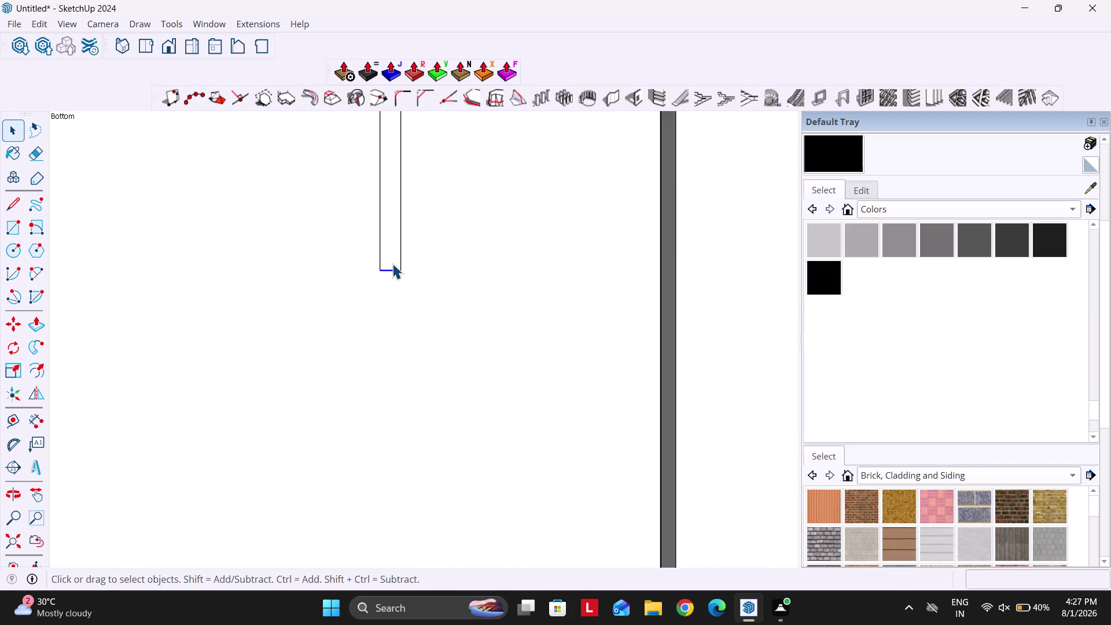
scroll(up, 3)
key(m)
click(401, 271)
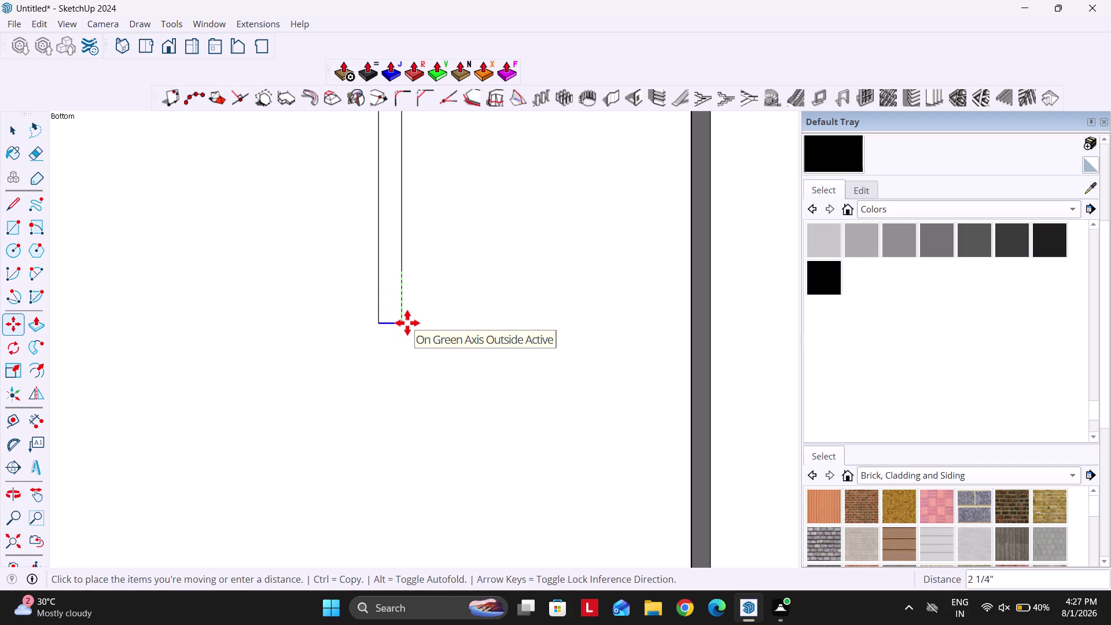
text(1')
key(Return)
Move the strip along the green axis to line up with the inner panel's top.
key(space)
scroll(down, 3)
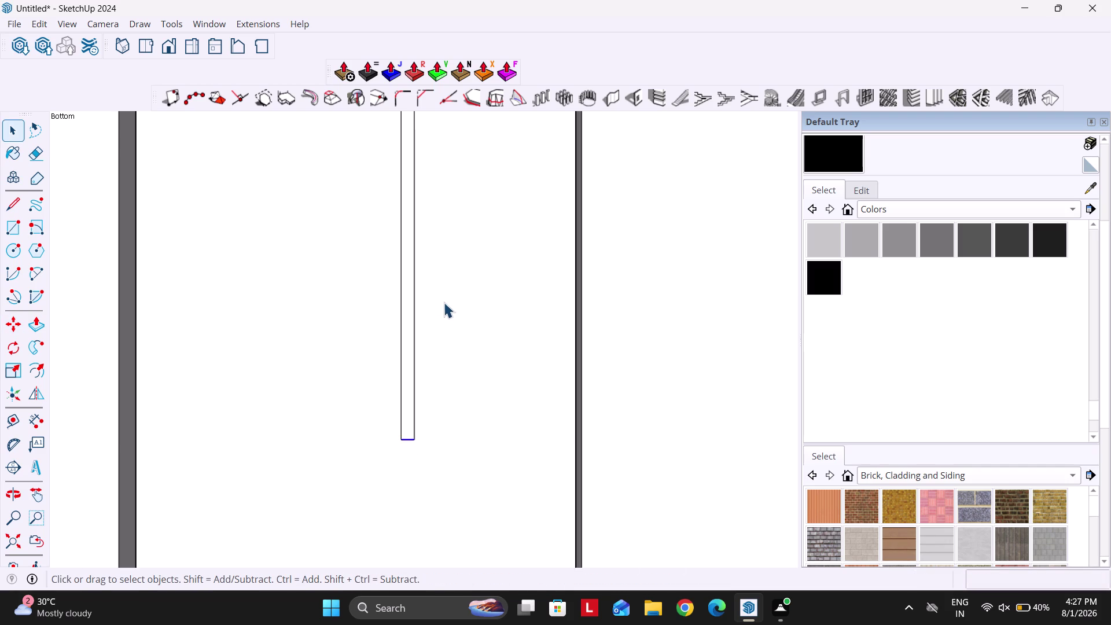
scroll(down, 3)
drag(417, 214, 463, 382)
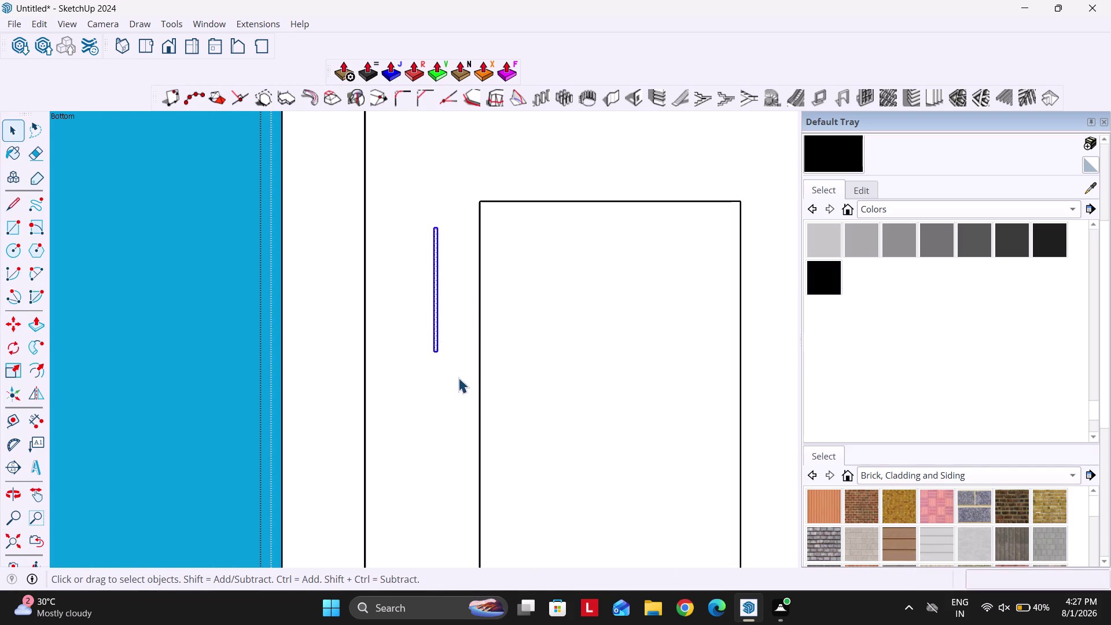
scroll(up, 3)
scroll(down, 3)
scroll(up, 3)
key(m)
click(441, 214)
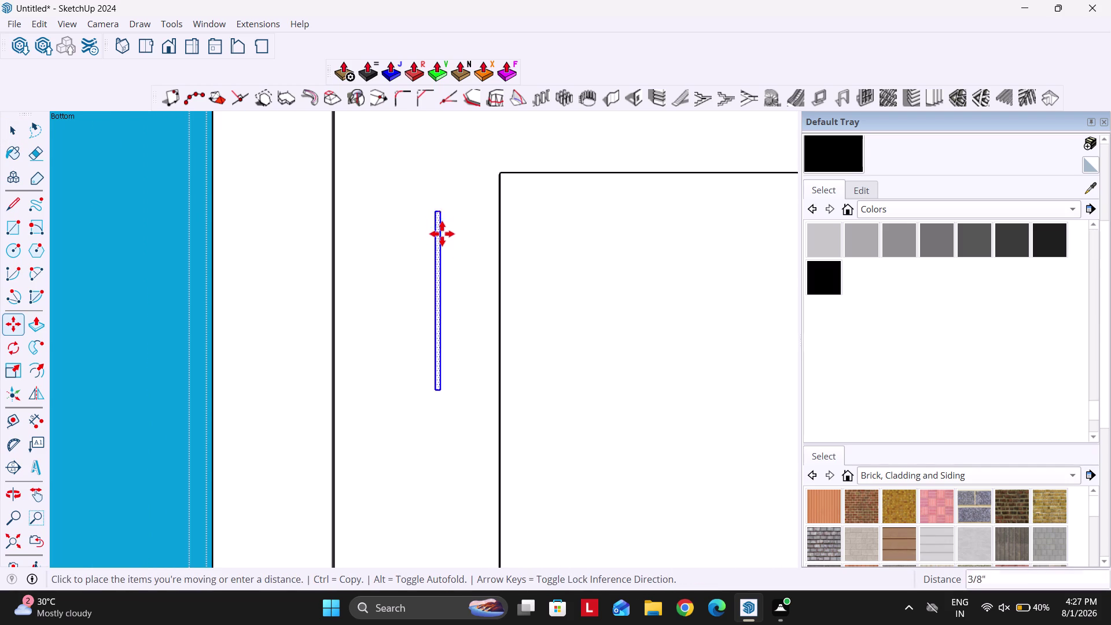
scroll(down, 3)
key(Left)
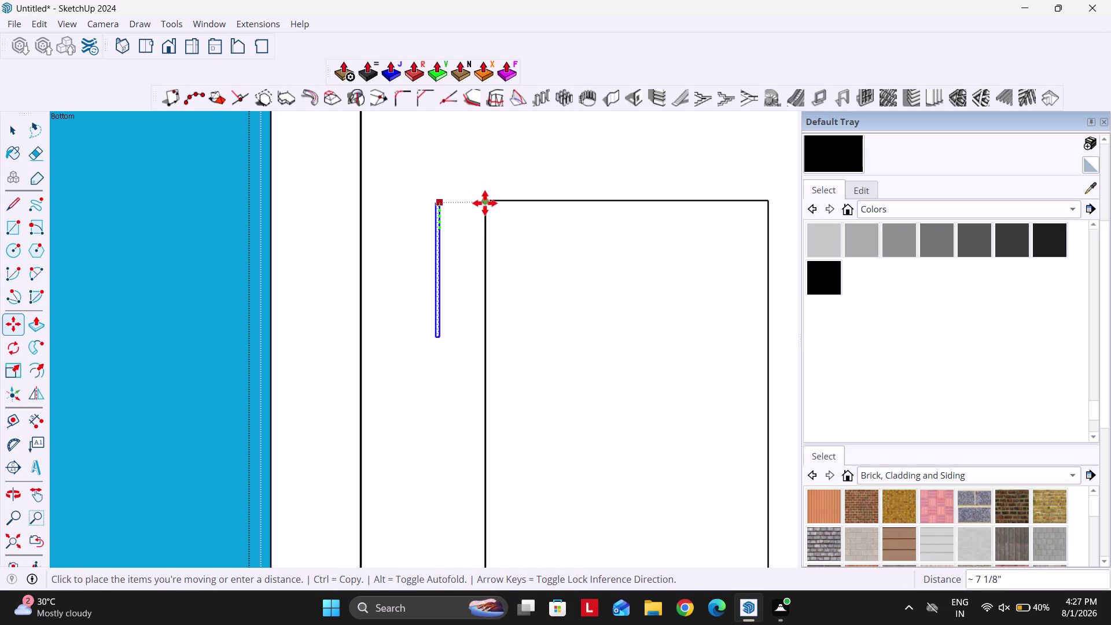
click(485, 203)
scroll(down, 3)
key(space)
click(618, 277)
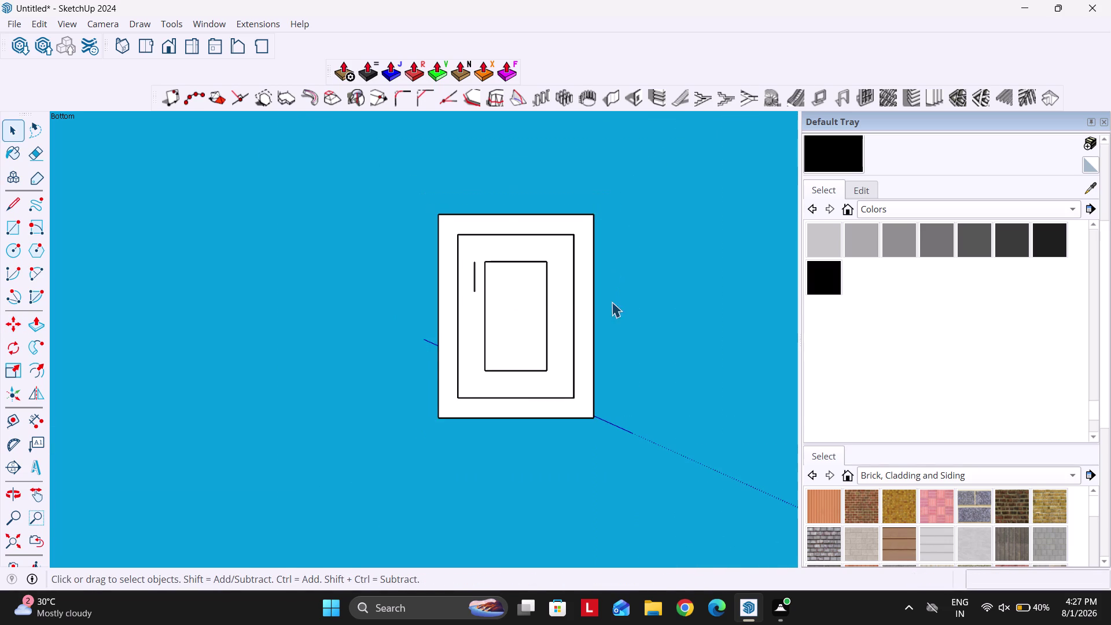
Orbit and zoom the view to look straight up at the ceiling from below.
middle_drag(594, 310, 493, 429)
middle_drag(535, 350, 513, 393)
key(u)
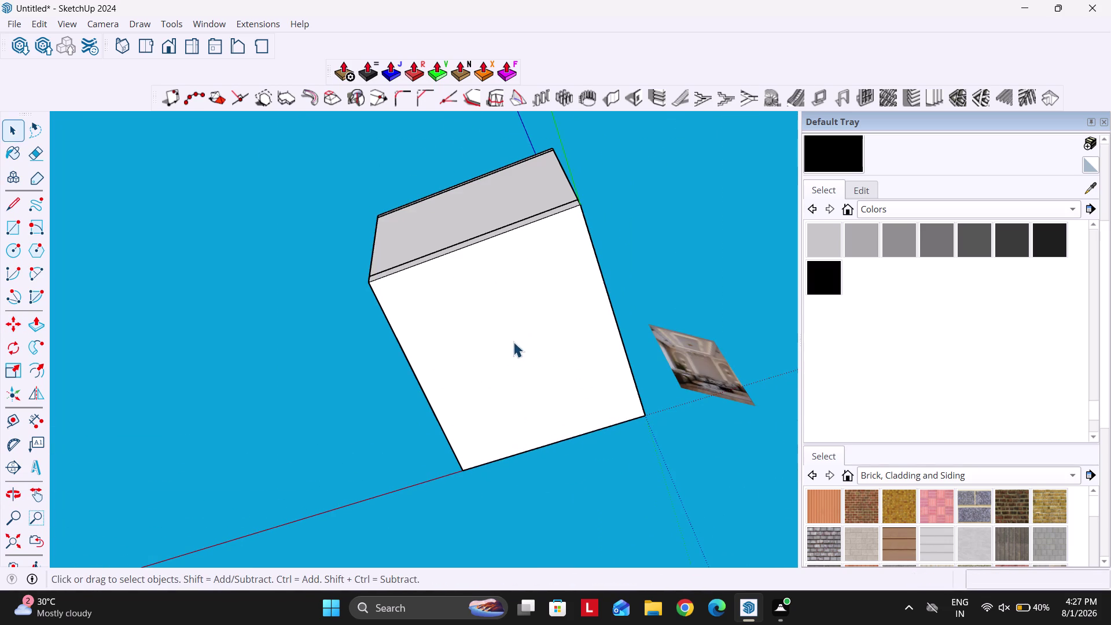
middle_drag(504, 287, 340, 528)
middle_drag(641, 403, 371, 426)
middle_drag(622, 374, 393, 363)
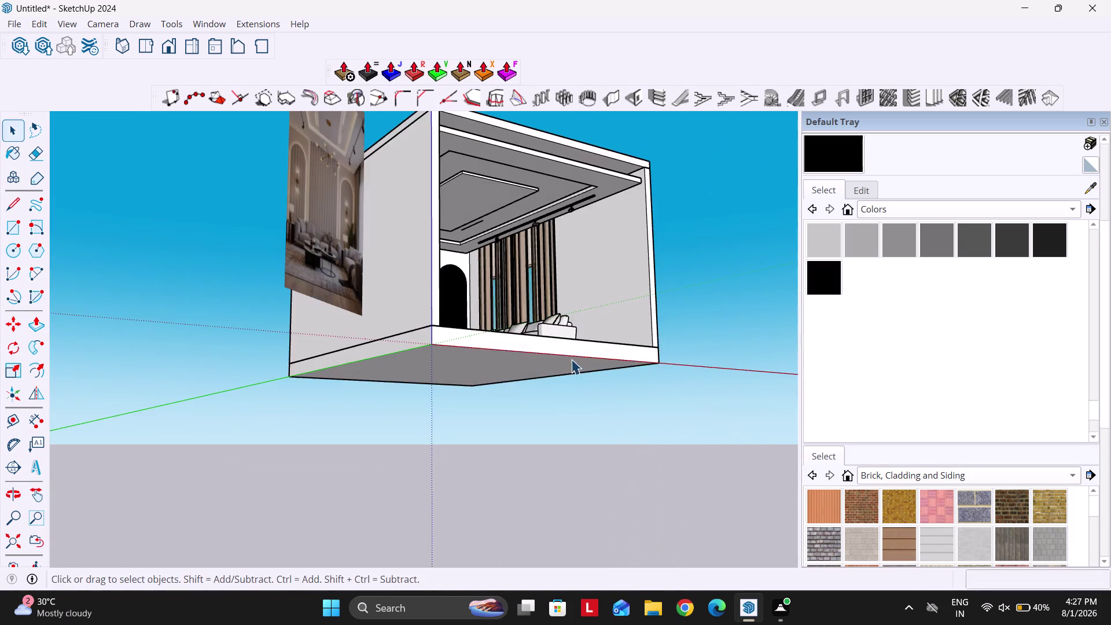
middle_drag(571, 359, 436, 334)
scroll(down, 3)
scroll(up, 3)
scroll(up, 3)
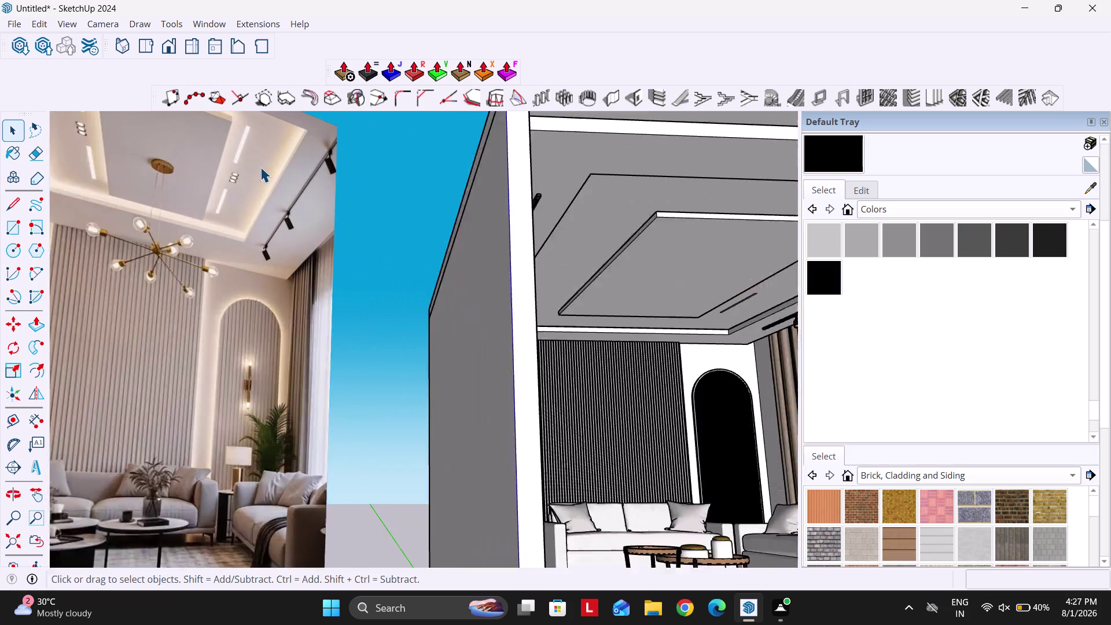
scroll(up, 3)
scroll(down, 3)
middle_drag(300, 310, 234, 263)
scroll(up, 3)
scroll(up, 3)
middle_drag(519, 308, 488, 301)
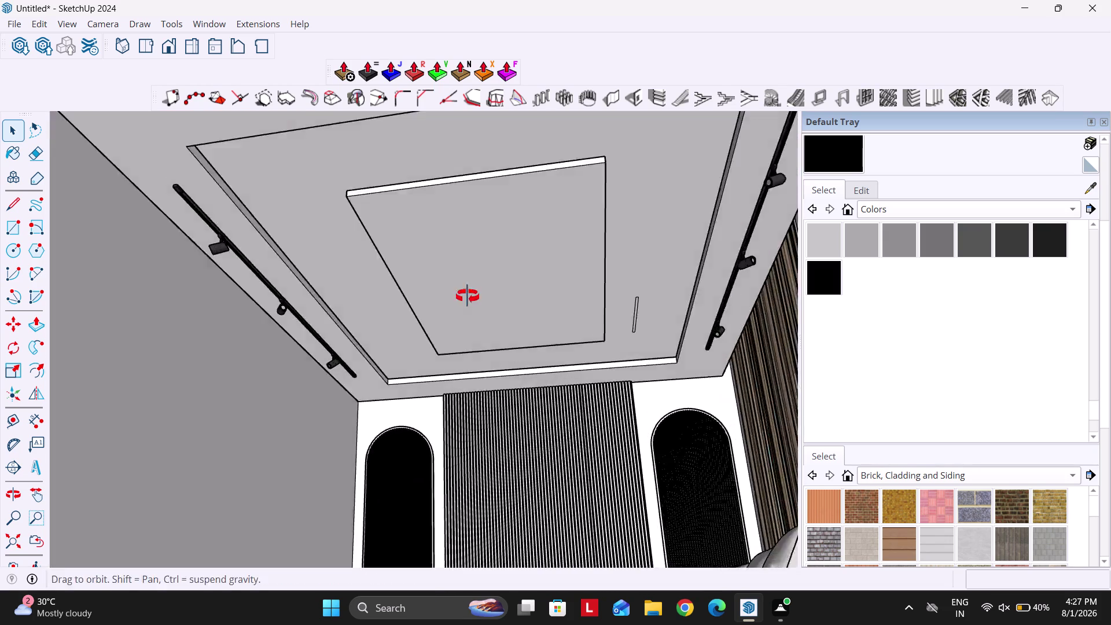
scroll(down, 3)
middle_drag(487, 300, 461, 295)
middle_drag(523, 343, 536, 302)
scroll(up, 3)
Select the light strip and move it beside the inner panel's corner along the red axis.
double_click(565, 316)
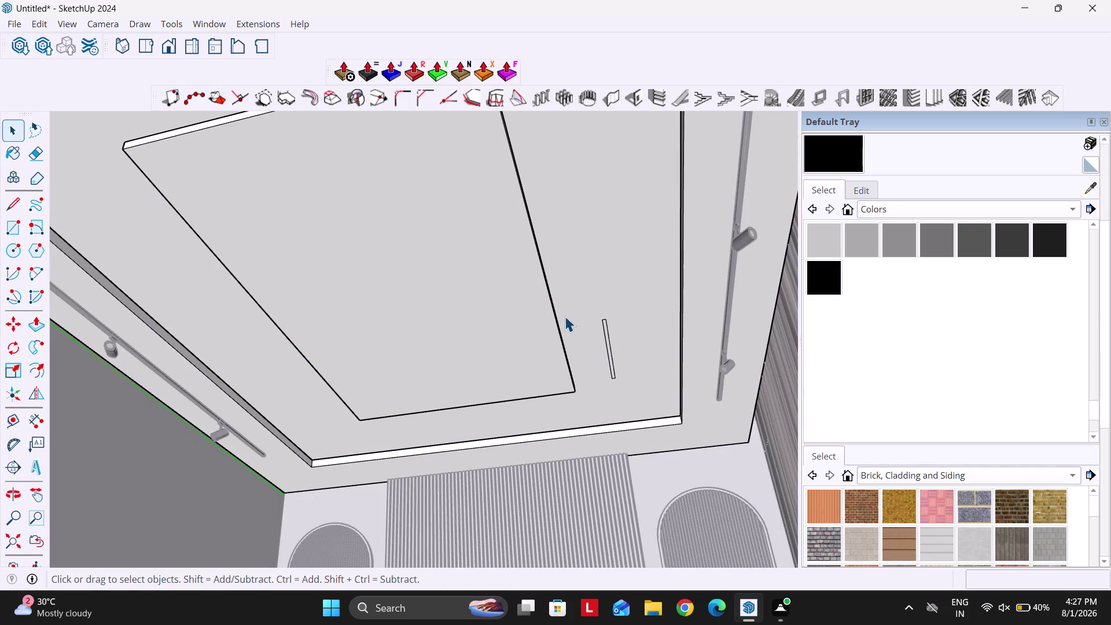
drag(582, 291, 638, 397)
scroll(up, 3)
key(m)
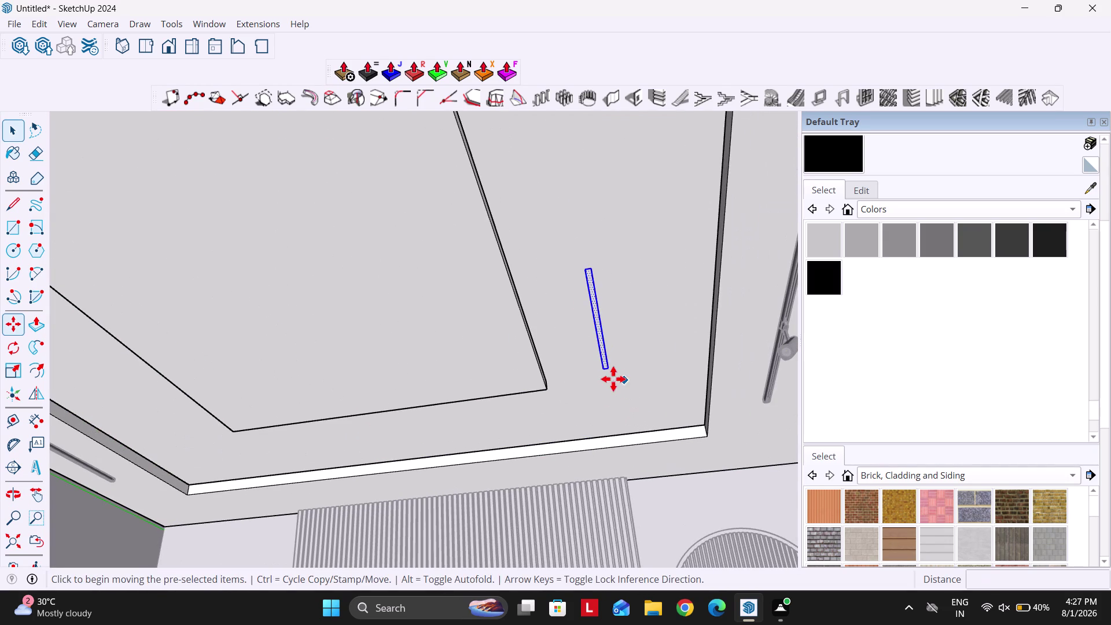
click(603, 371)
key(Right)
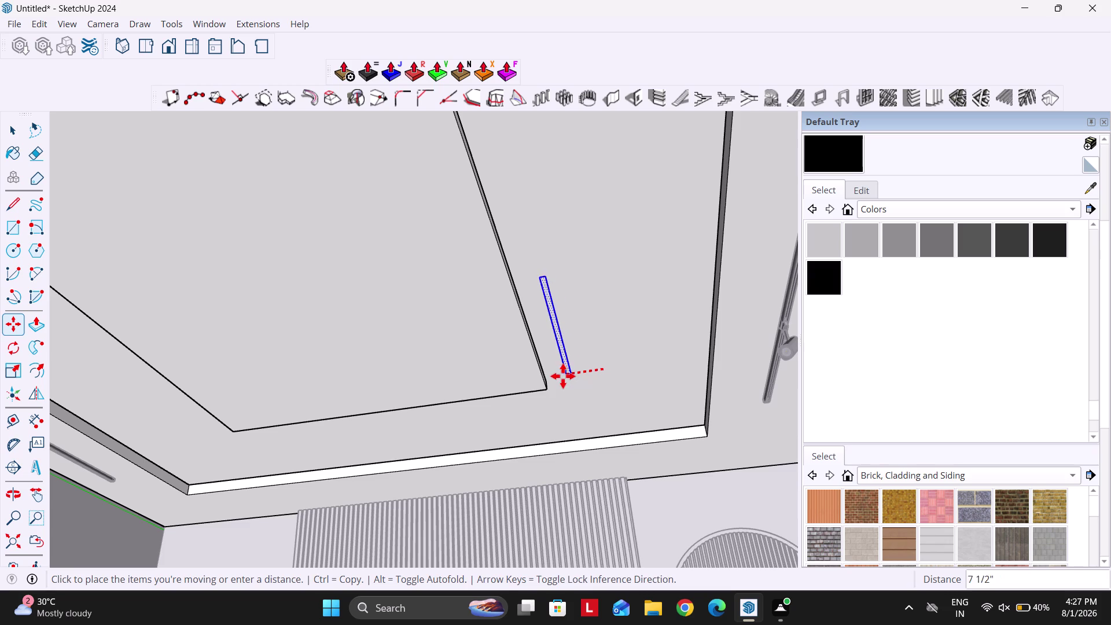
click(550, 381)
Shift the strip a further 6 along the red axis.
scroll(up, 3)
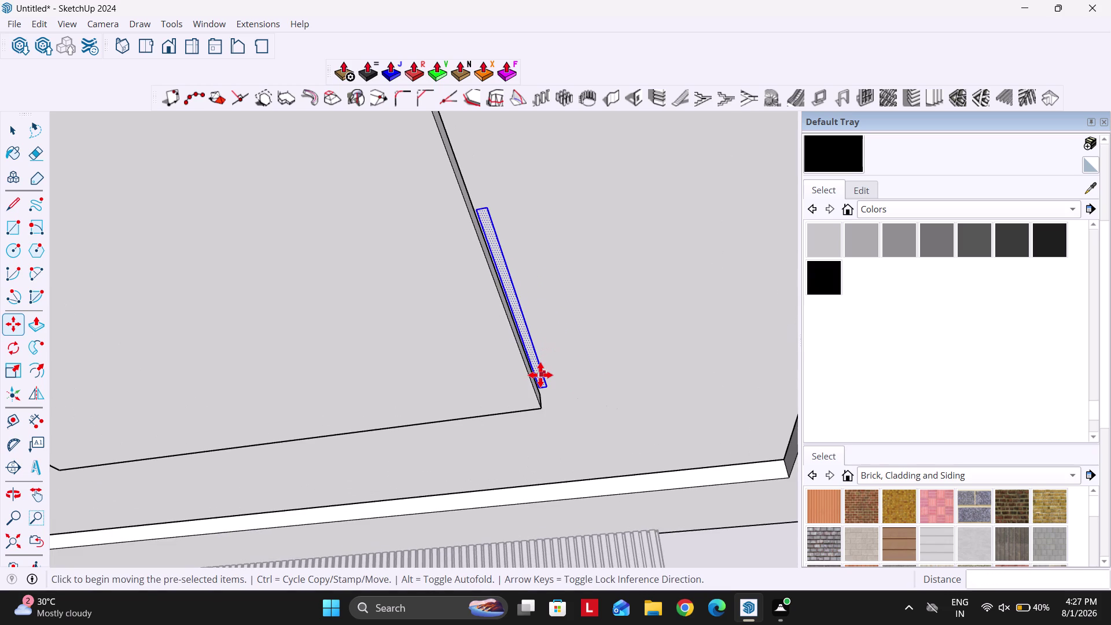
click(541, 375)
key(Right)
key(6)
key(Return)
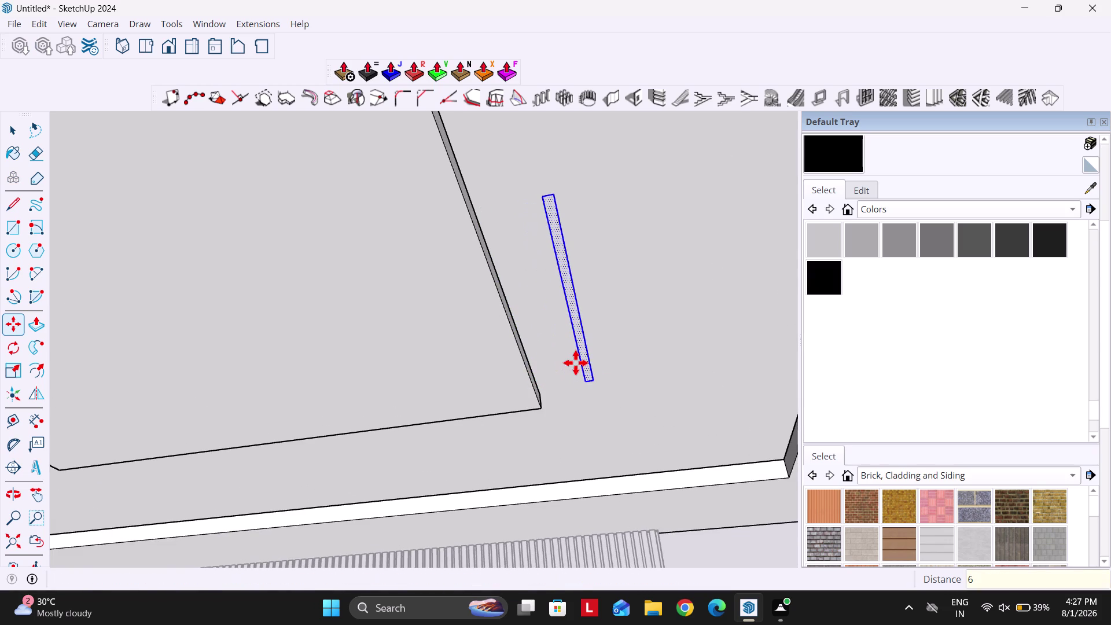
scroll(down, 3)
middle_drag(570, 370, 595, 359)
Nudge the strip another 2 along the red axis and review the wider ceiling.
click(613, 349)
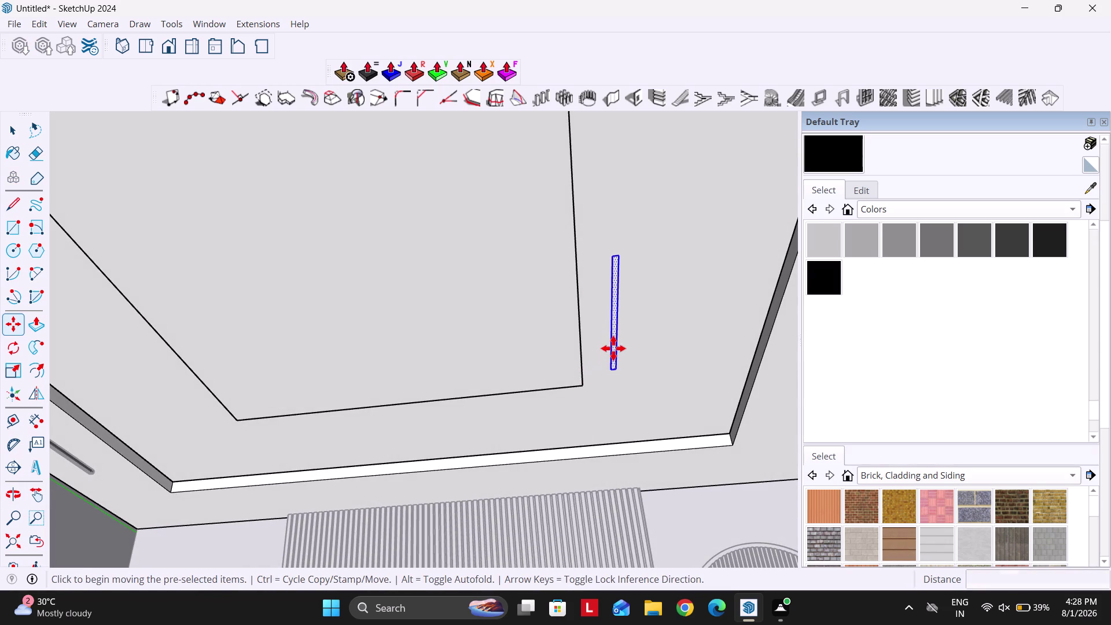
key(Right)
key(2)
key(Return)
scroll(down, 3)
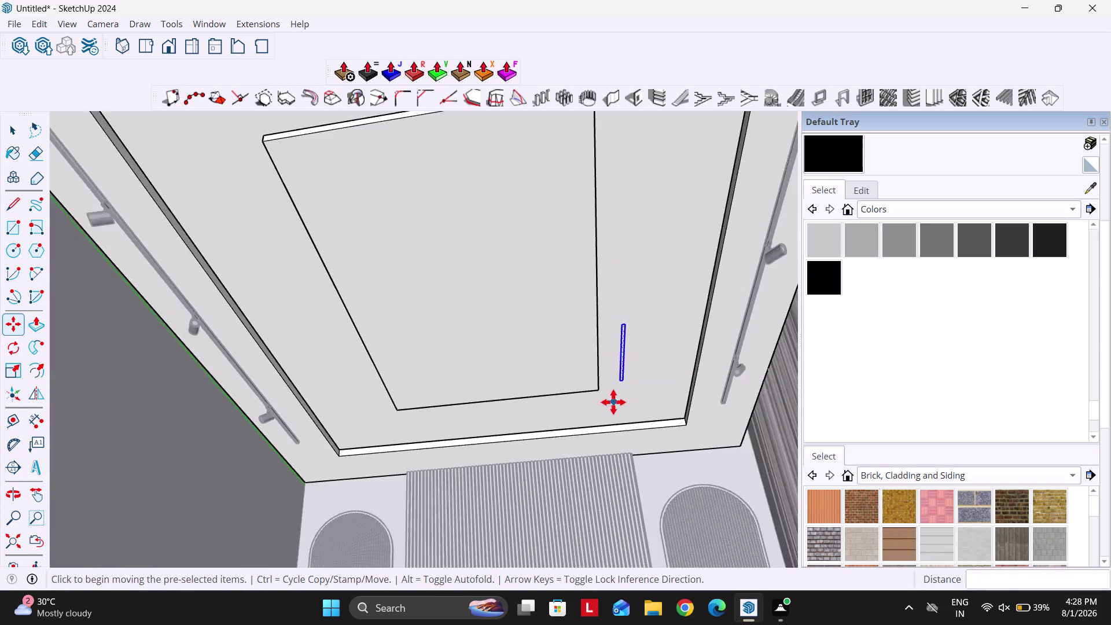
scroll(down, 3)
middle_drag(618, 386, 594, 370)
scroll(up, 3)
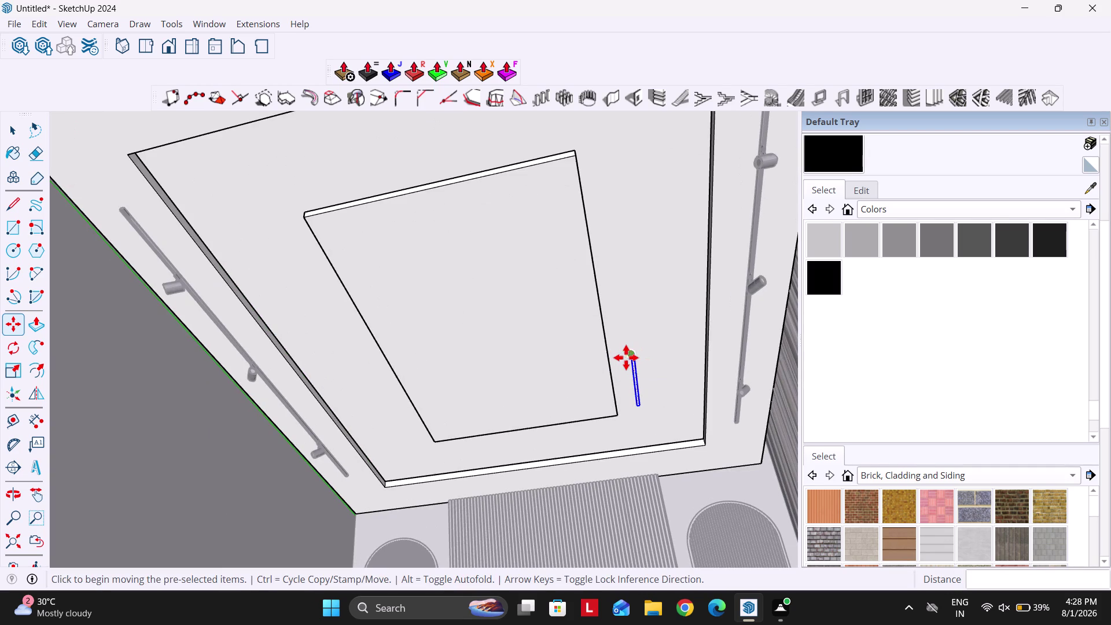
click(41, 397)
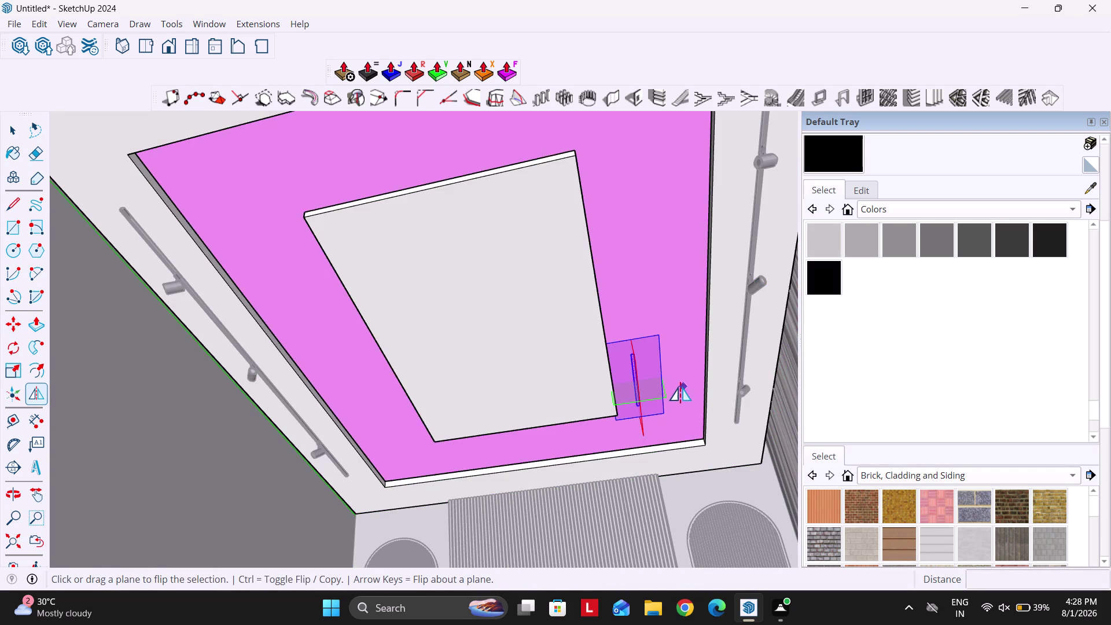
Flip a copy of the single strip across the inner panel.
drag(654, 394, 604, 318)
scroll(down, 3)
key(space)
scroll(up, 3)
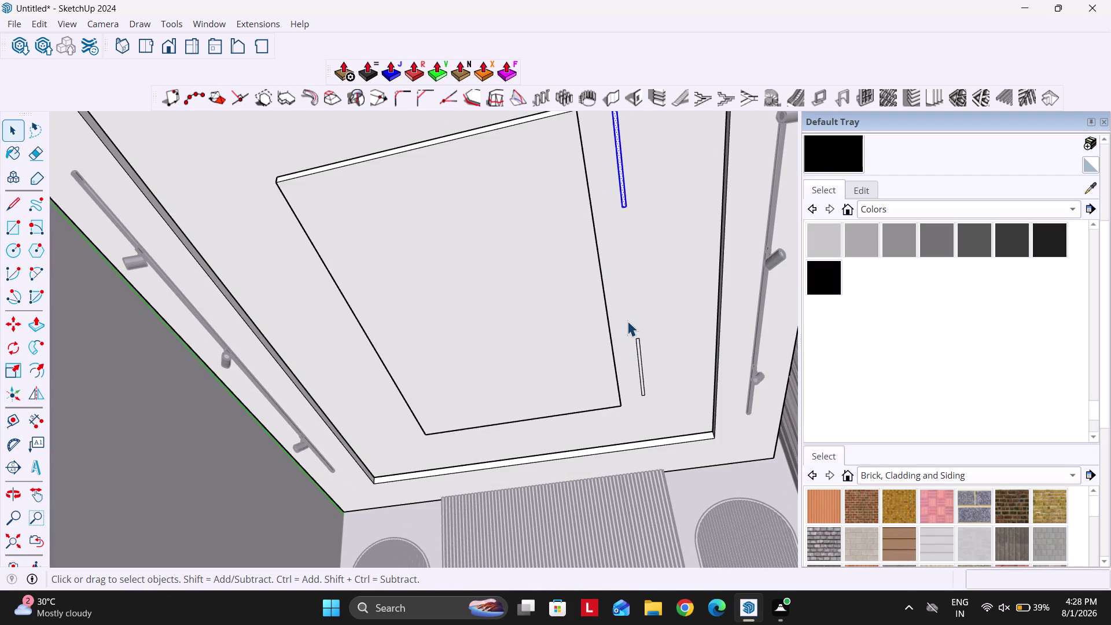
Select both strips and flip a copy of the pair to the tray's opposite side.
drag(626, 304, 671, 419)
scroll(down, 3)
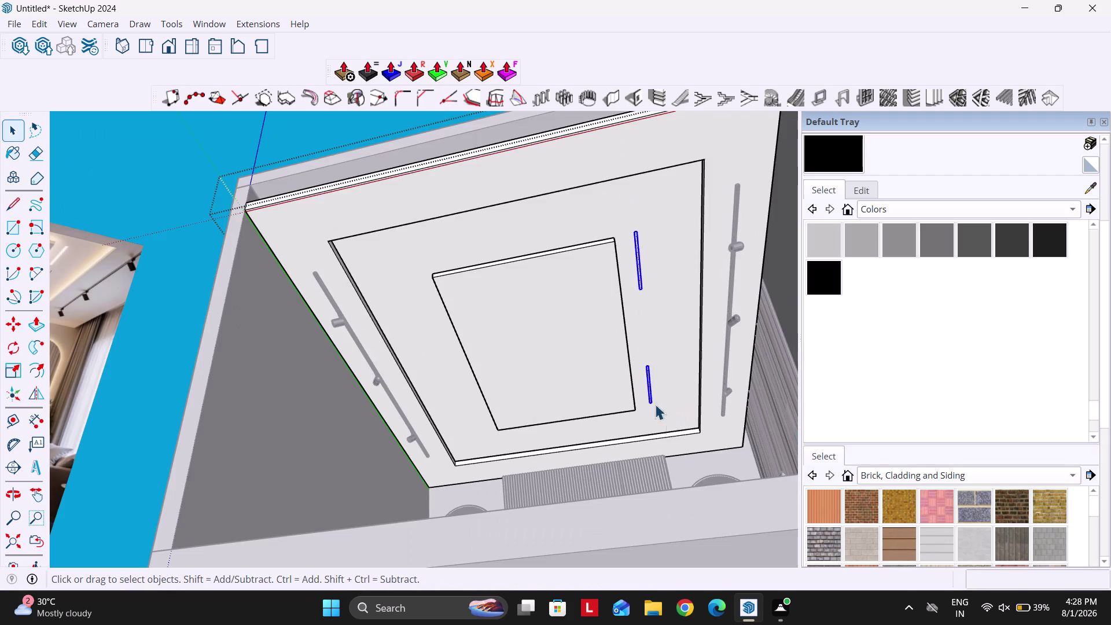
click(37, 396)
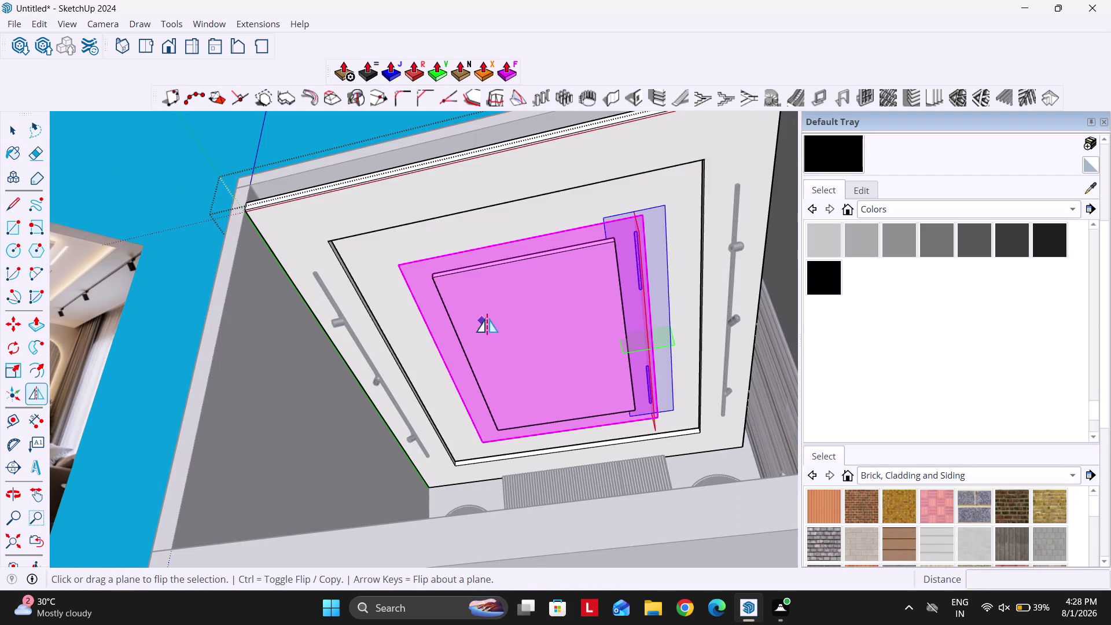
drag(645, 311, 600, 295)
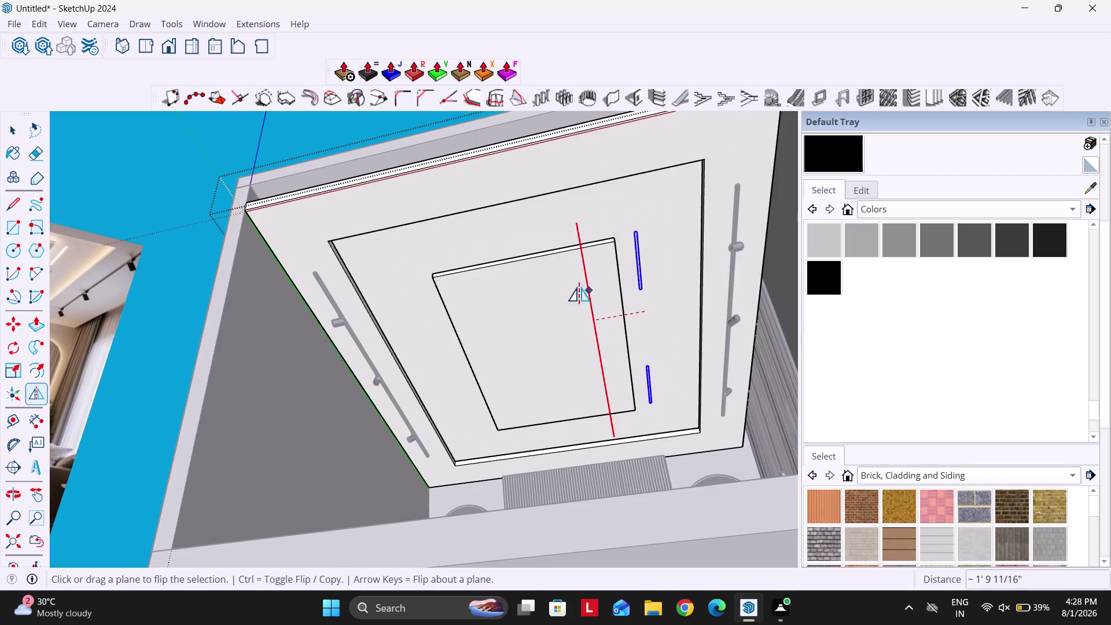
drag(599, 296, 521, 262)
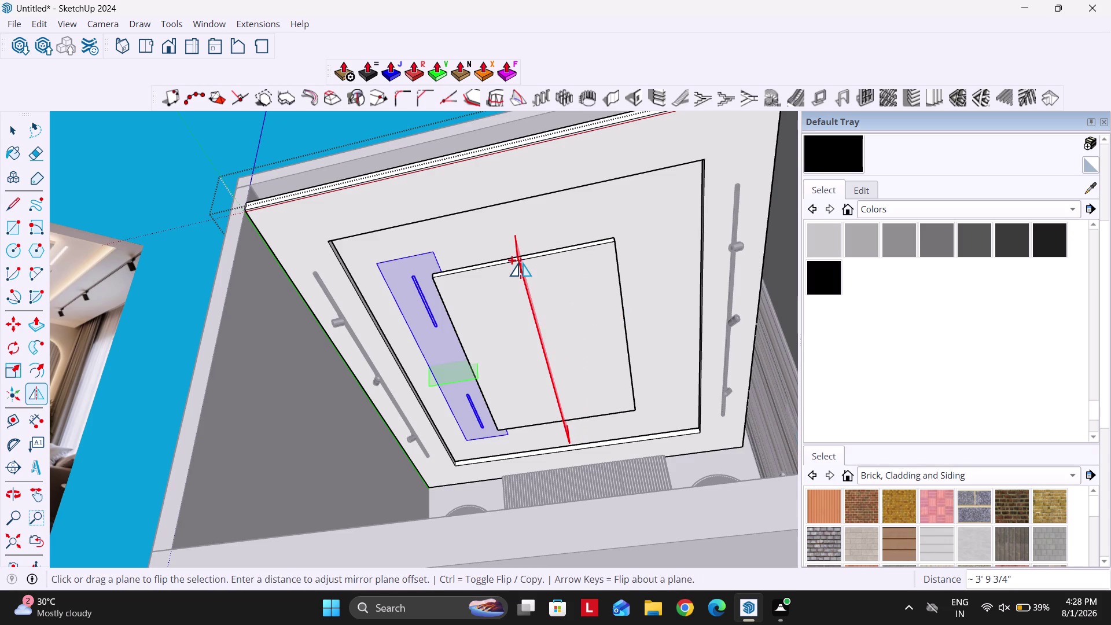
key(space)
scroll(down, 3)
scroll(up, 3)
middle_drag(638, 303, 618, 301)
scroll(up, 3)
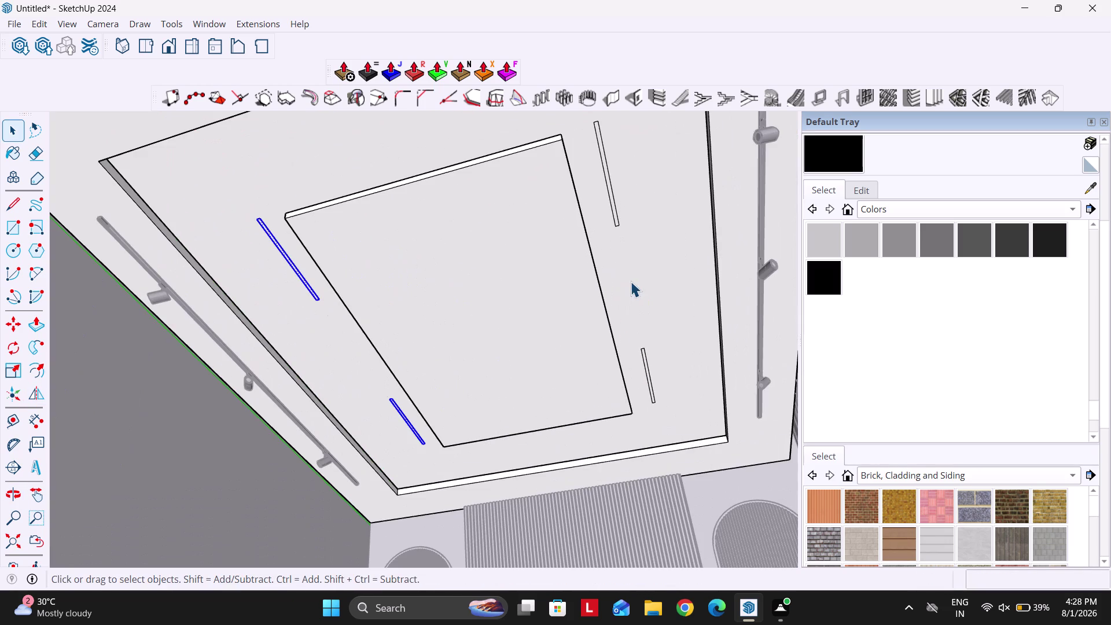
Set the Circle tool to 100 sides.
key(c)
text(1)
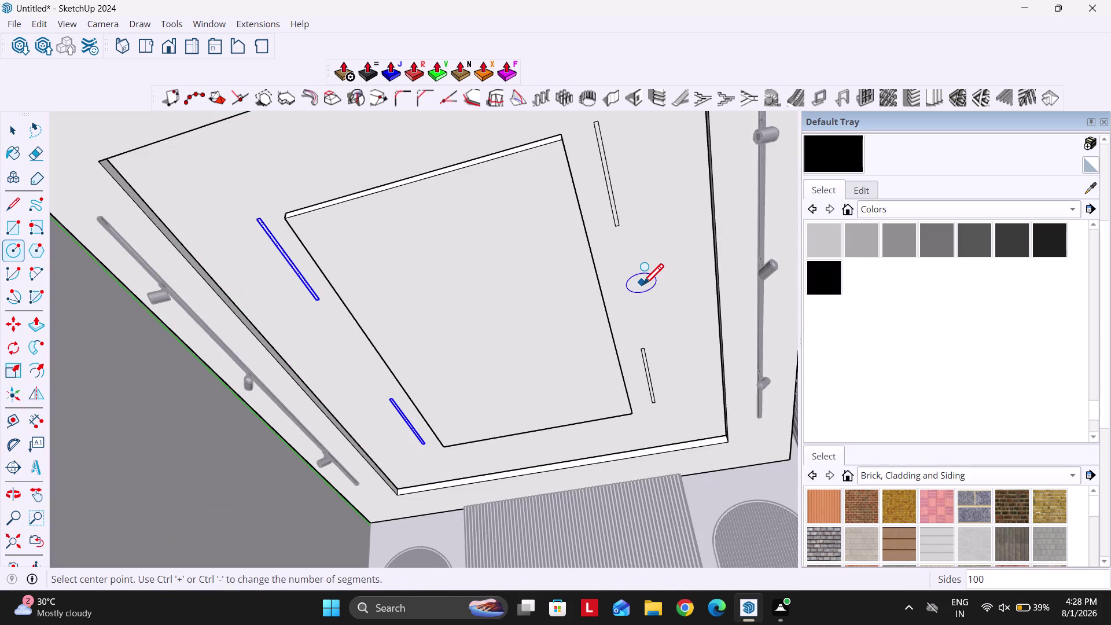
text(00)
key(Return)
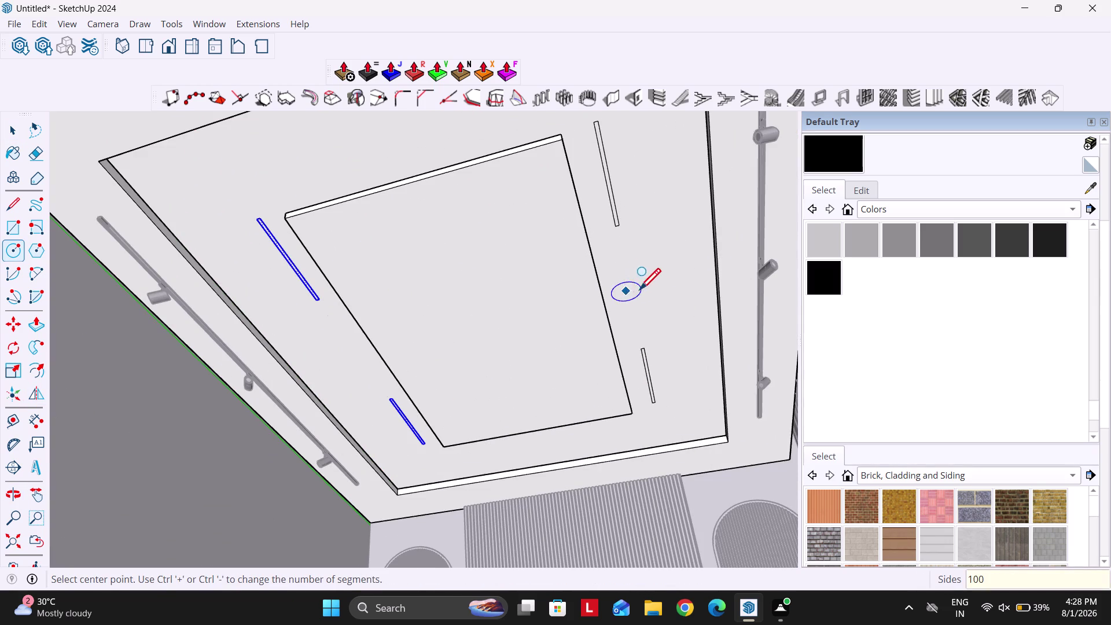
scroll(up, 3)
middle_drag(645, 298, 579, 292)
key(space)
Draw a guide line from the strip's end along the strip direction.
text(l)
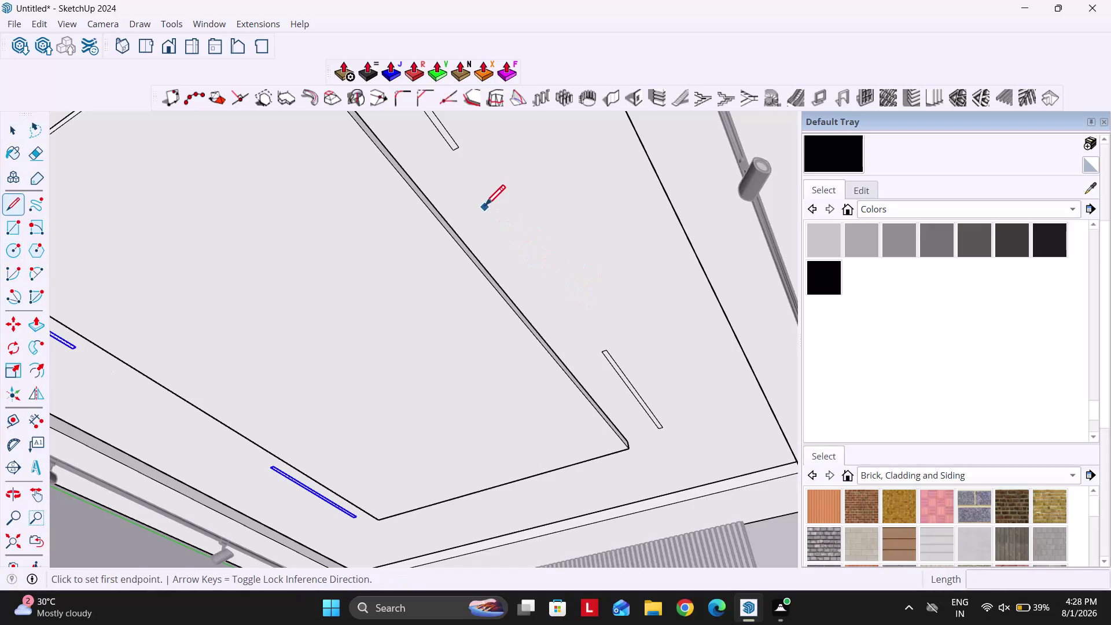
scroll(up, 3)
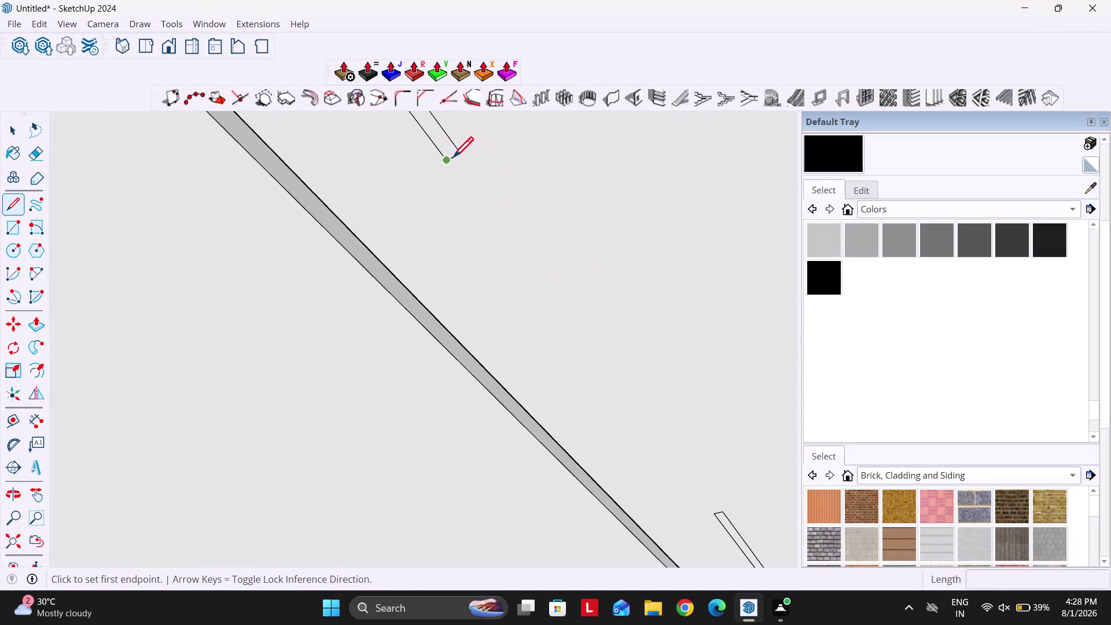
scroll(up, 3)
click(456, 163)
scroll(down, 3)
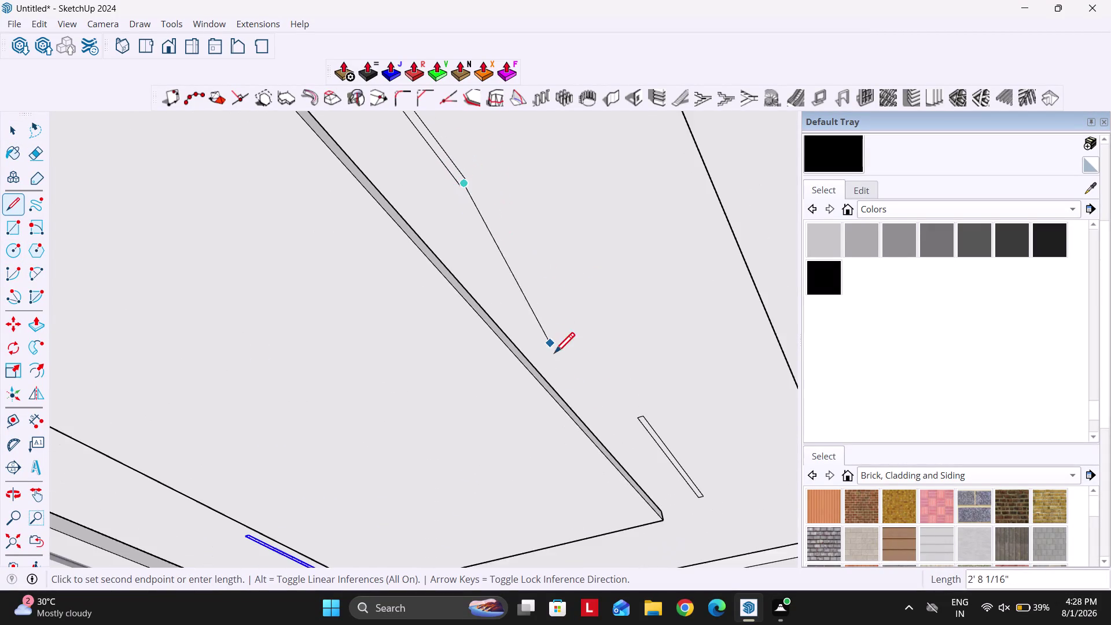
scroll(up, 3)
click(663, 421)
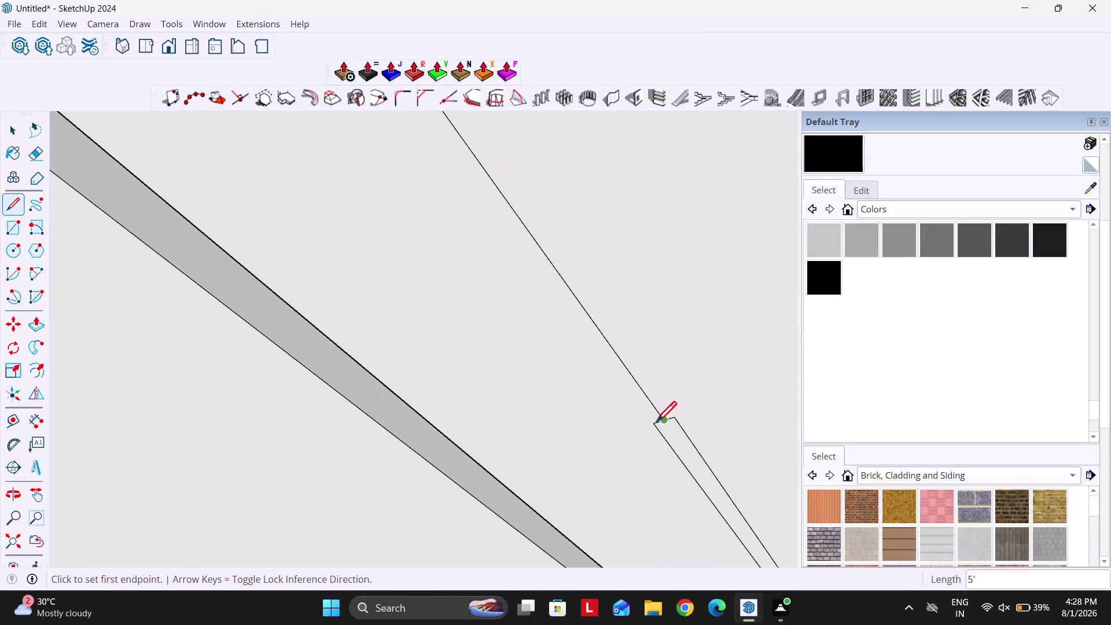
key(space)
scroll(down, 3)
scroll(down, 3)
middle_drag(623, 418, 681, 470)
middle_drag(645, 414, 618, 394)
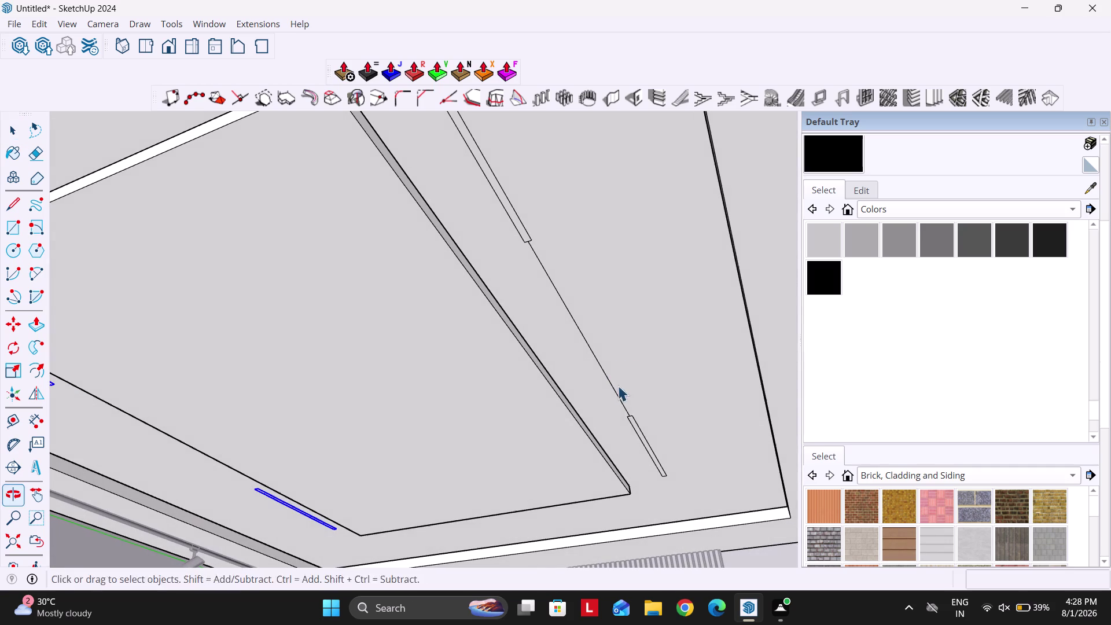
Draw a 1.5-radius circle centred on the guide line.
key(c)
click(587, 349)
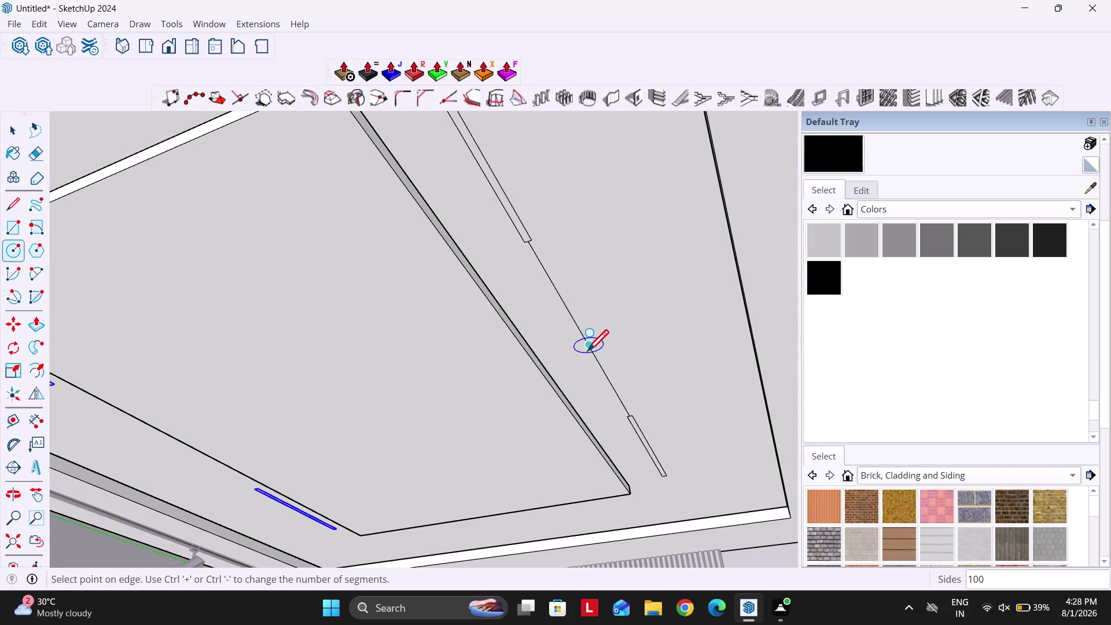
text(1.5)
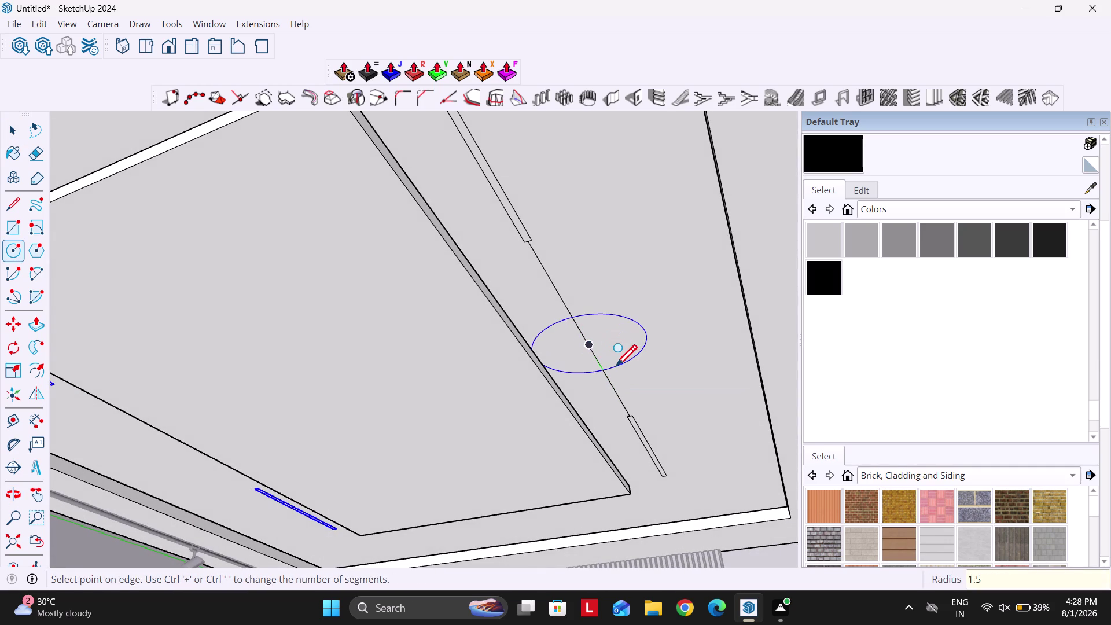
key(Return)
scroll(up, 3)
key(space)
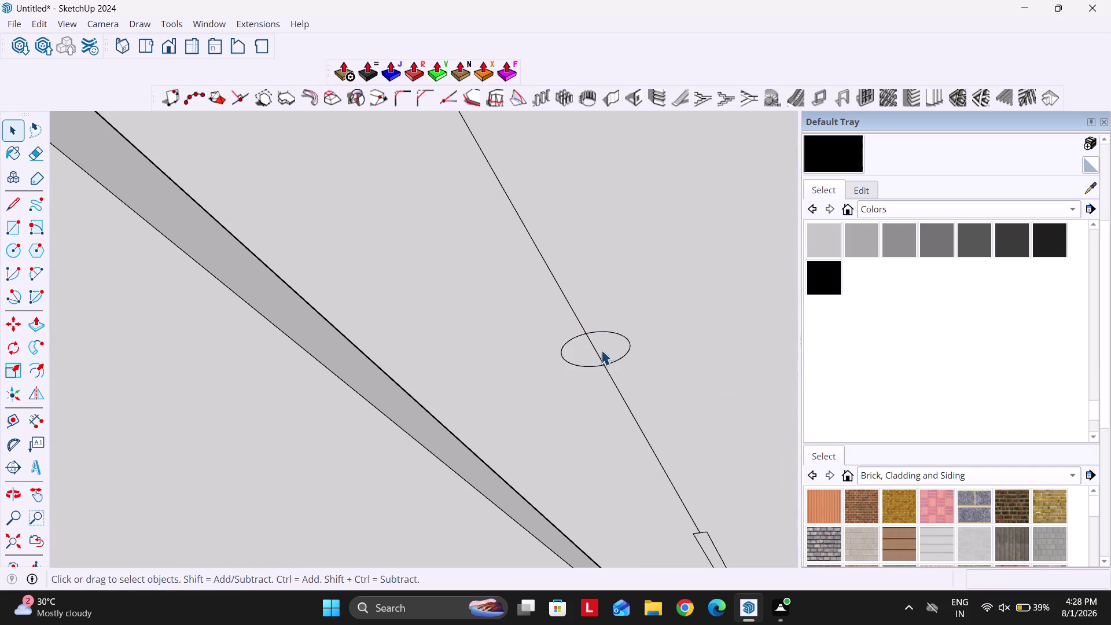
Delete the face of the 1.5-radius circle.
key(e)
click(597, 349)
key(space)
scroll(up, 3)
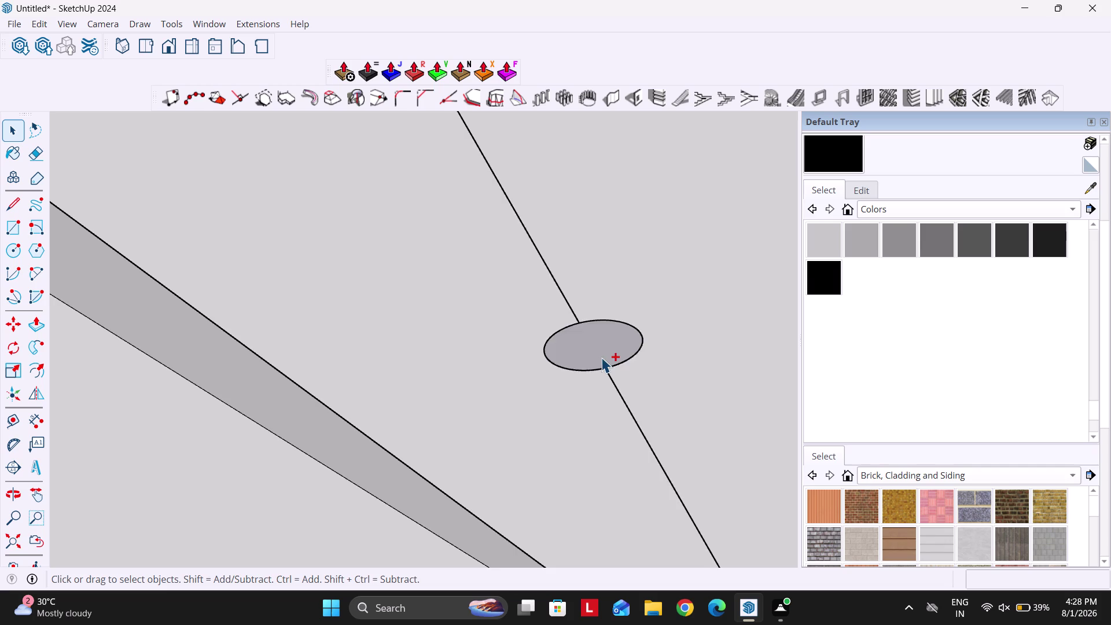
key(ctrl+z)
scroll(up, 3)
click(594, 355)
key(Delete)
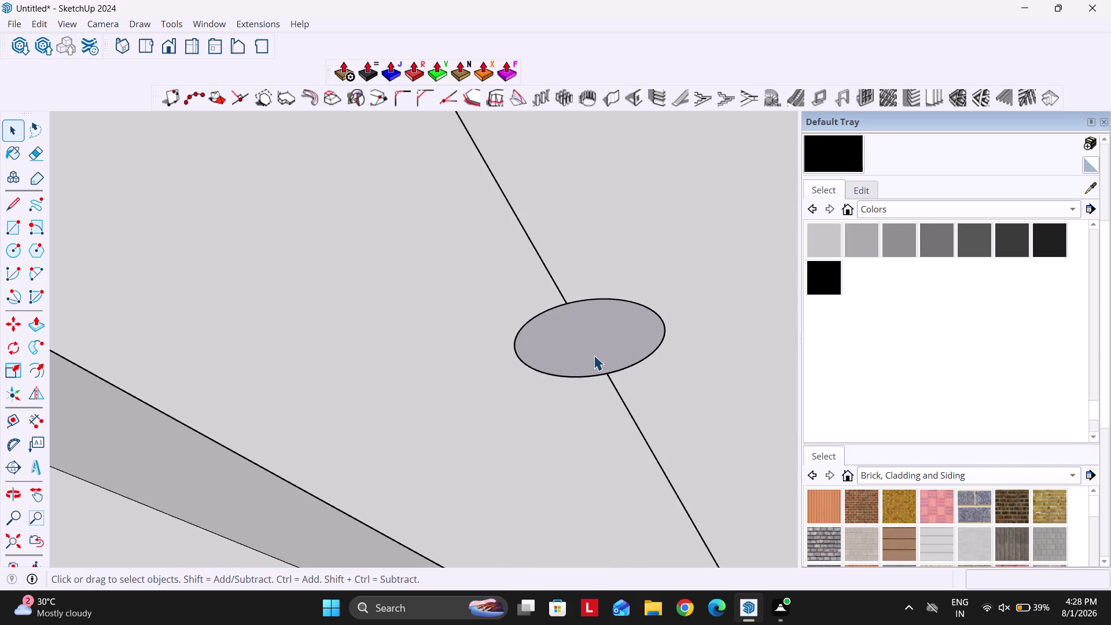
Undo back to remove the unwanted circle and return to the full tray view.
scroll(down, 3)
scroll(up, 3)
middle_drag(555, 320, 539, 278)
scroll(up, 3)
click(564, 314)
click(569, 341)
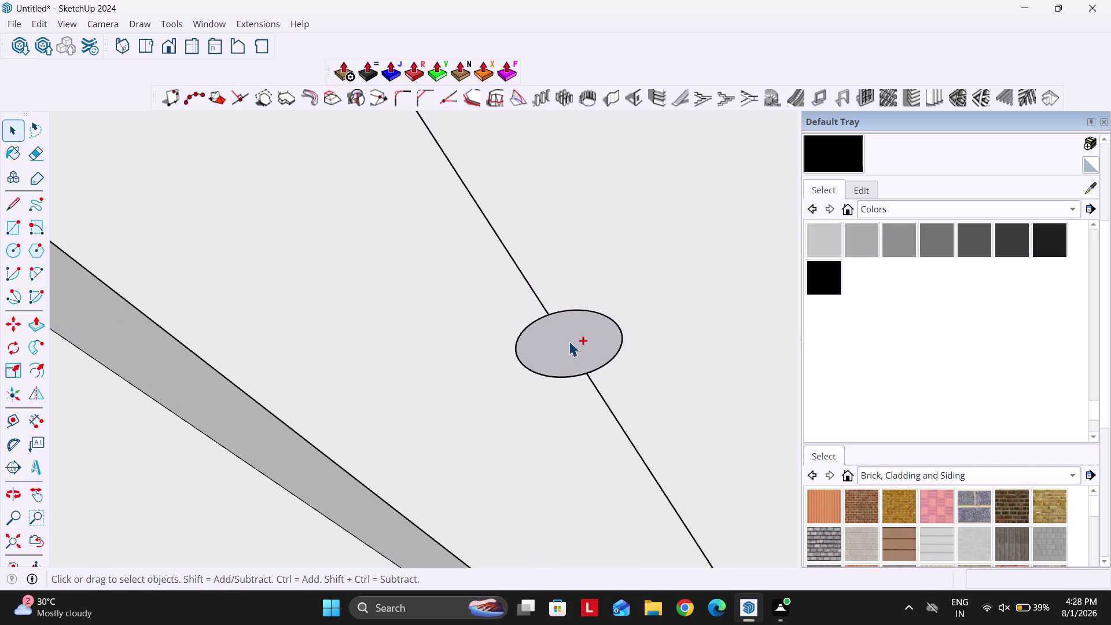
key(ctrl+z)
key(ctrl+z)
key(ctrl+z)
scroll(down, 3)
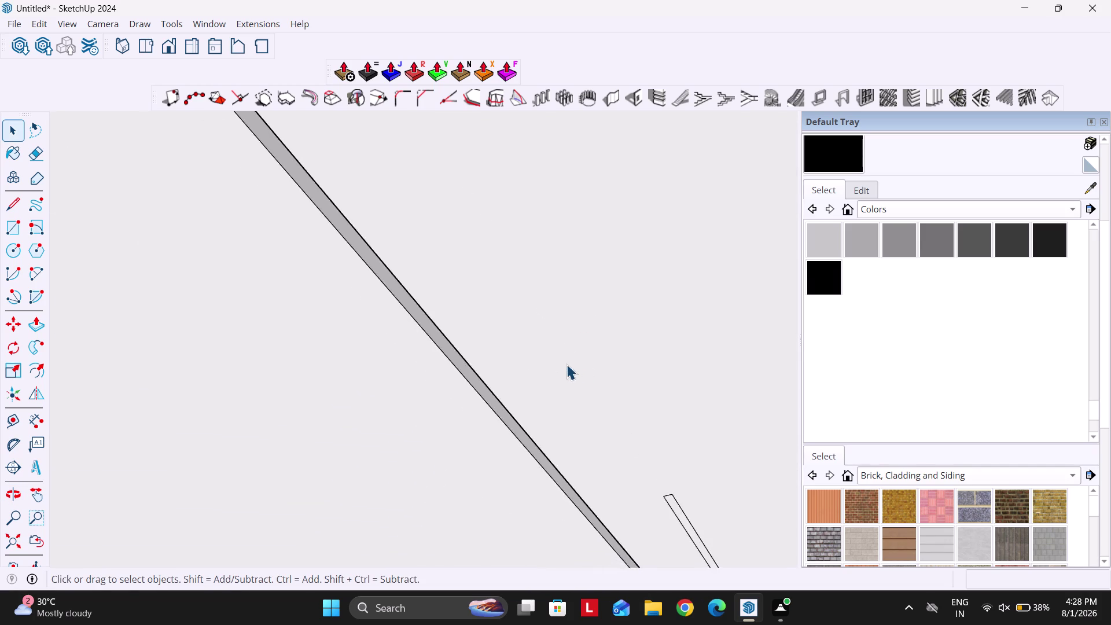
scroll(down, 3)
middle_drag(569, 368, 582, 410)
middle_drag(568, 394, 610, 376)
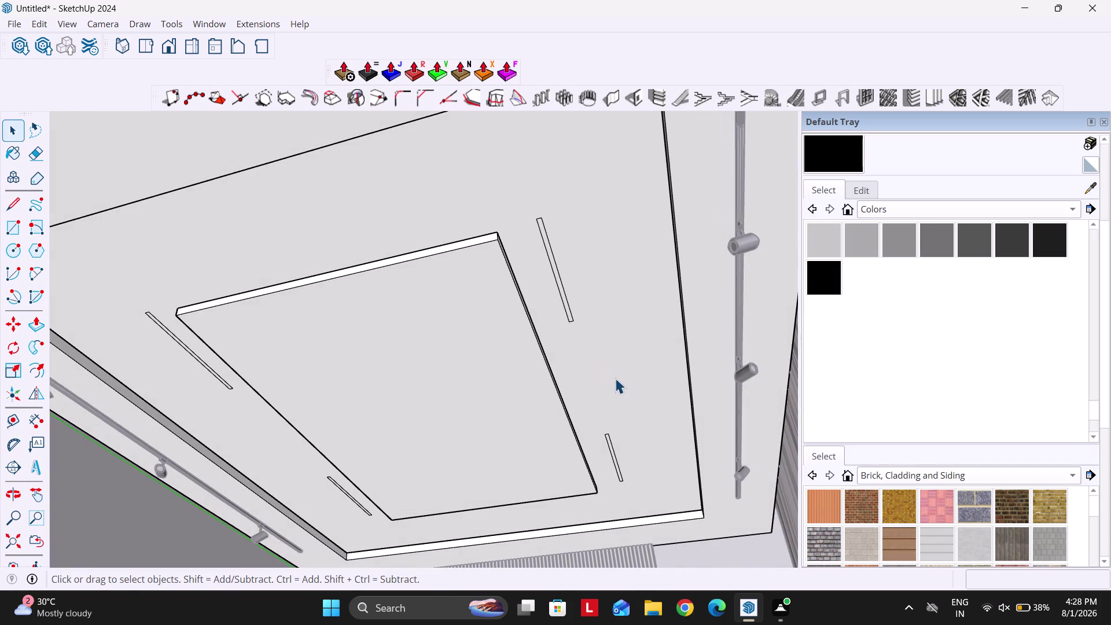
Orbit the view to look along the light strip toward its end.
key(c)
scroll(up, 3)
scroll(up, 3)
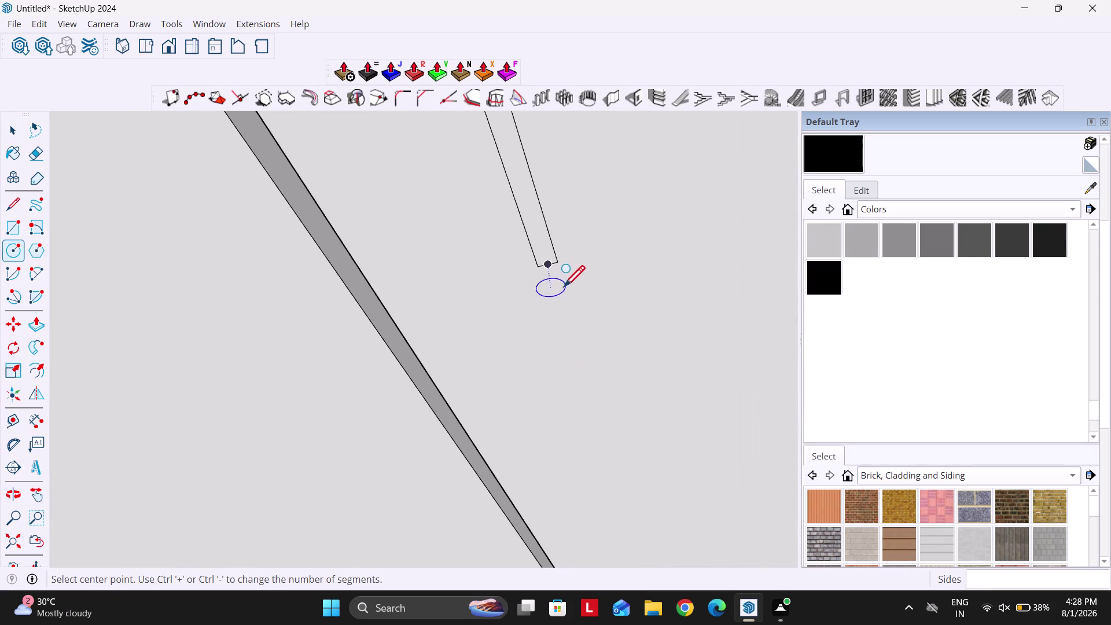
scroll(down, 3)
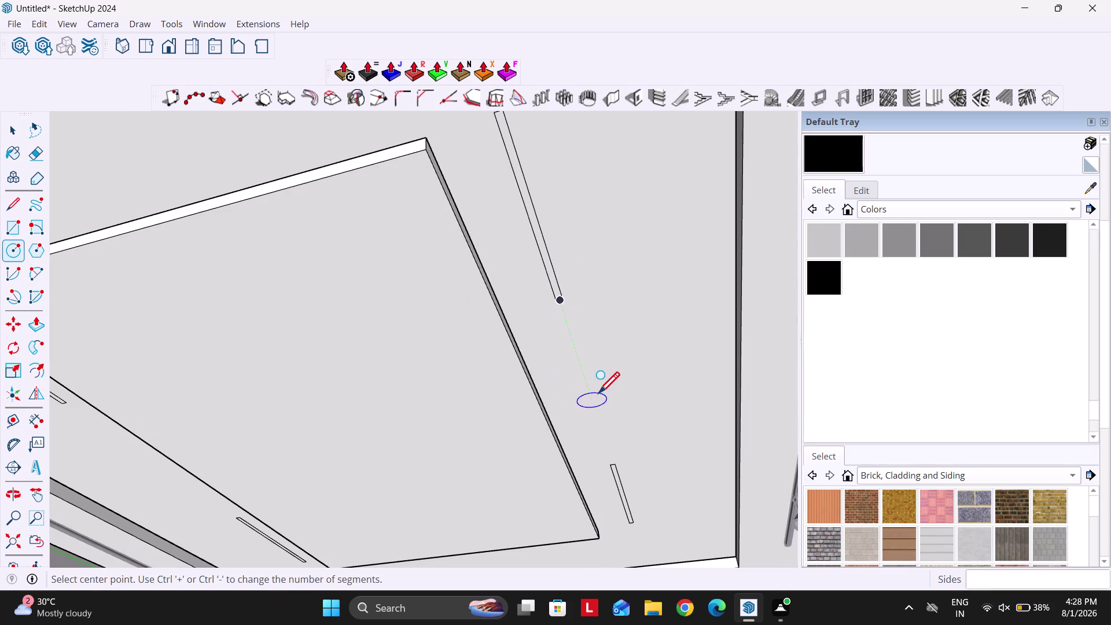
key(Left)
middle_drag(569, 394, 542, 418)
scroll(down, 3)
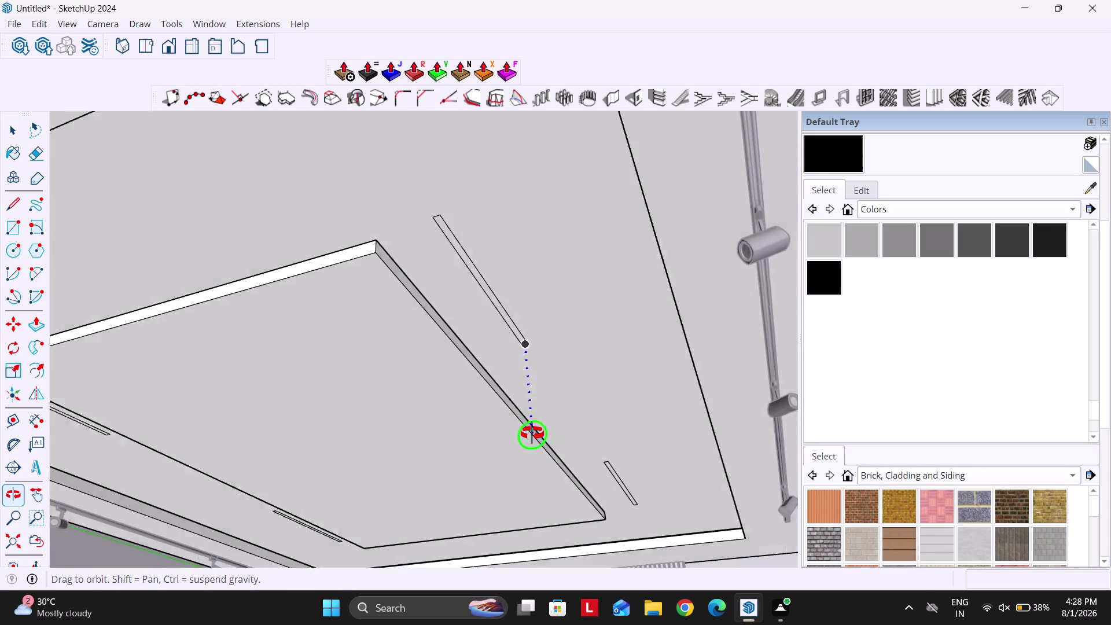
middle_drag(542, 419, 530, 450)
key(Right)
key(space)
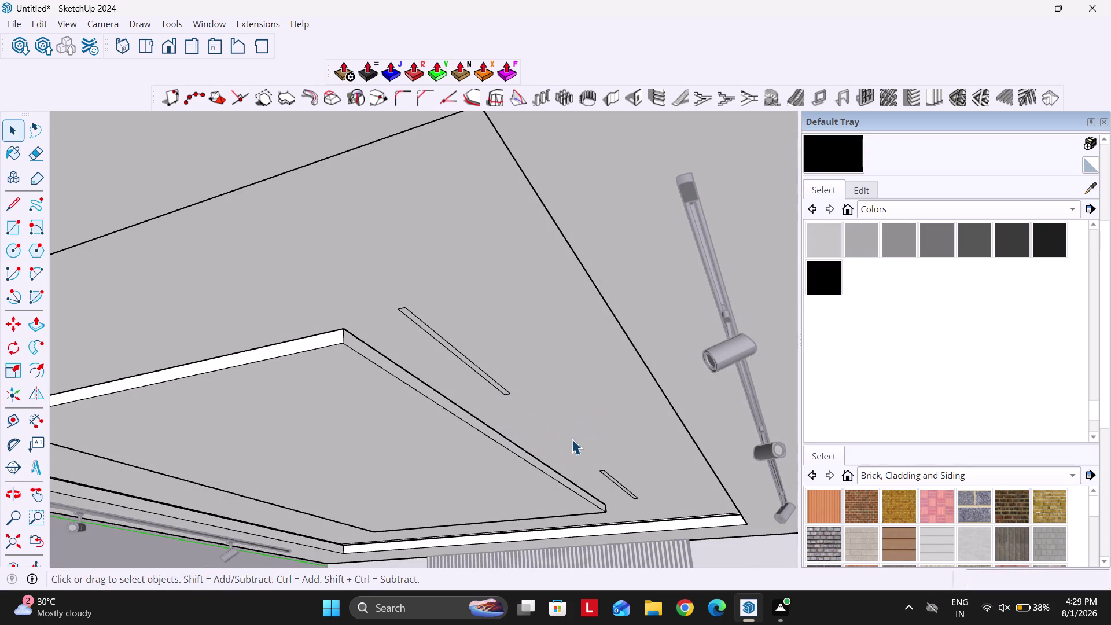
Draw a 2" radius circle just past the strip's end and select it.
key(c)
key(Up)
scroll(up, 3)
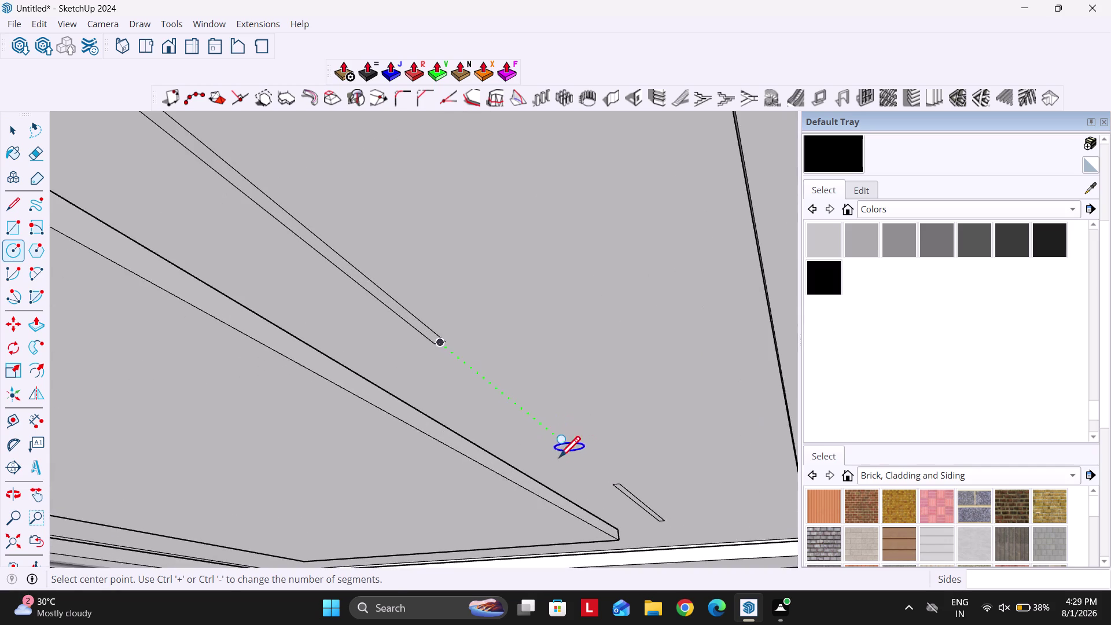
middle_drag(558, 455, 576, 385)
scroll(down, 3)
click(629, 381)
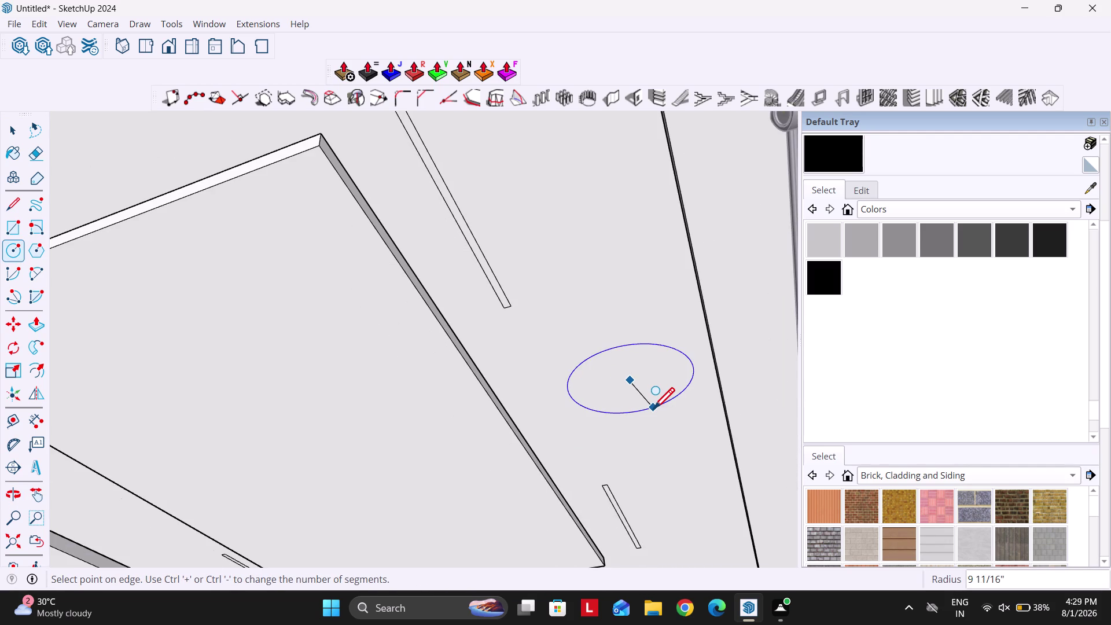
text(2")
key(Return)
key(space)
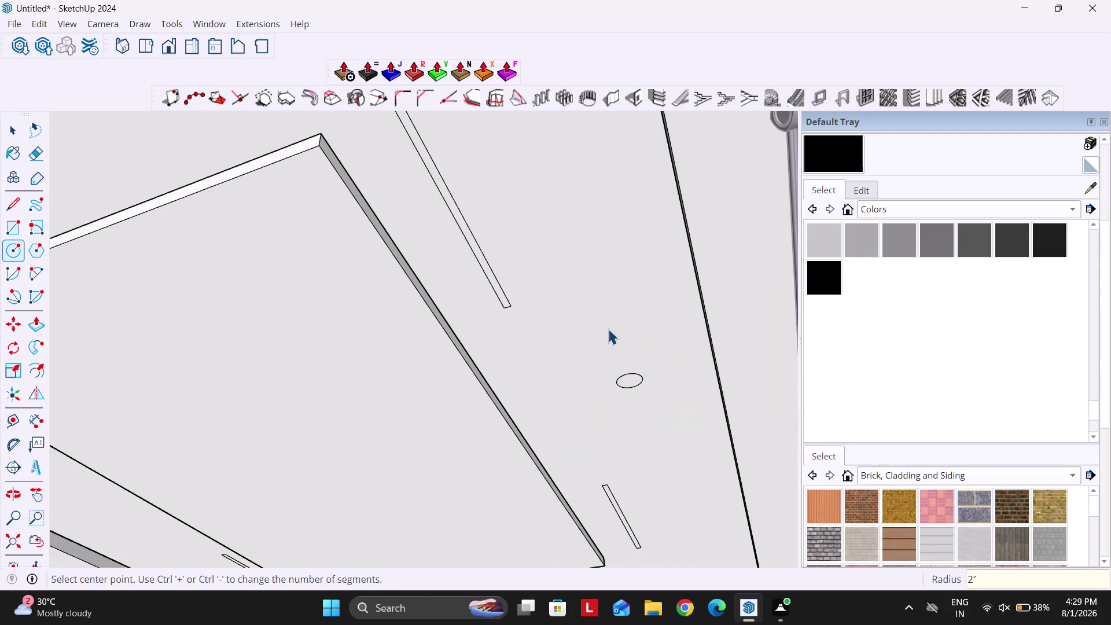
drag(607, 328, 659, 412)
scroll(up, 3)
Select the small spot circle together with its face.
key(m)
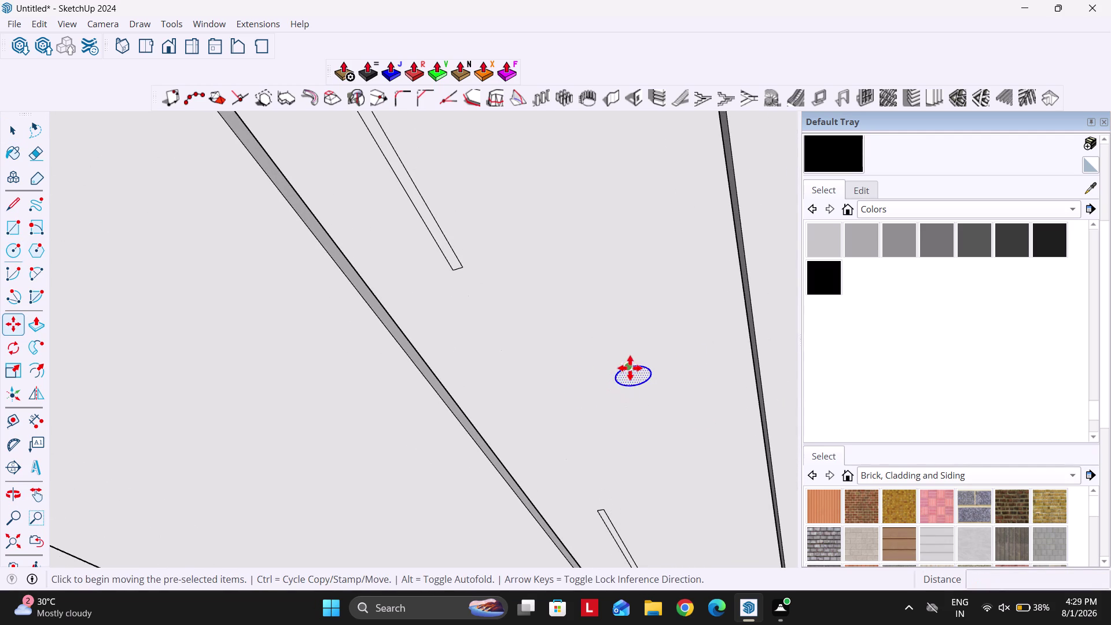
scroll(up, 3)
key(space)
double_click(625, 372)
right_click(625, 371)
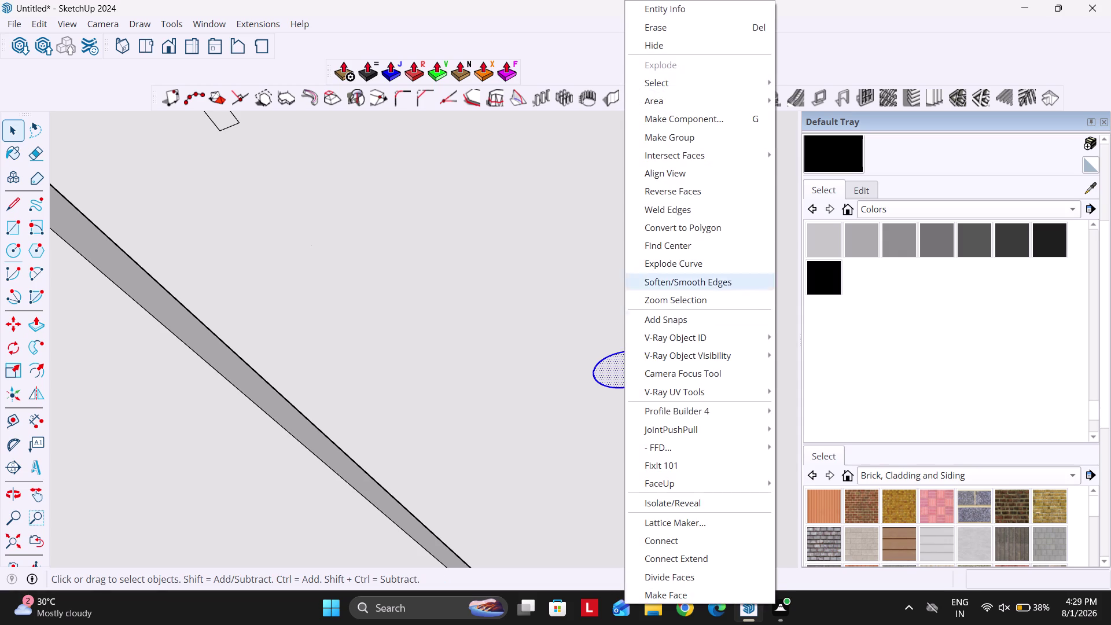
click(671, 247)
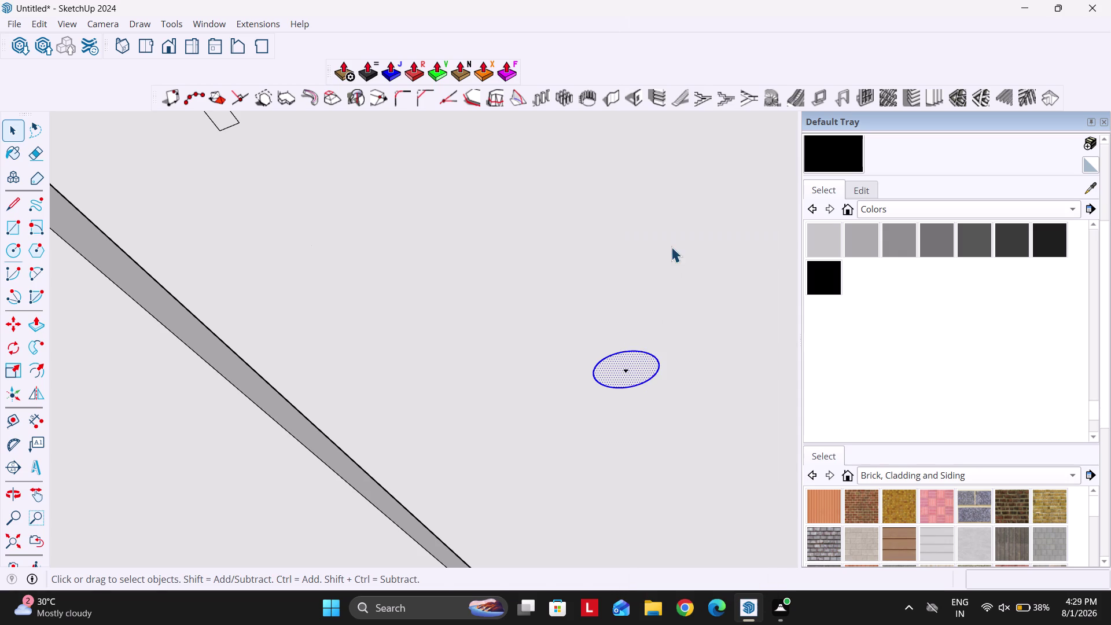
Move the spot circle to its starting position on the ceiling.
key(m)
click(627, 372)
scroll(down, 3)
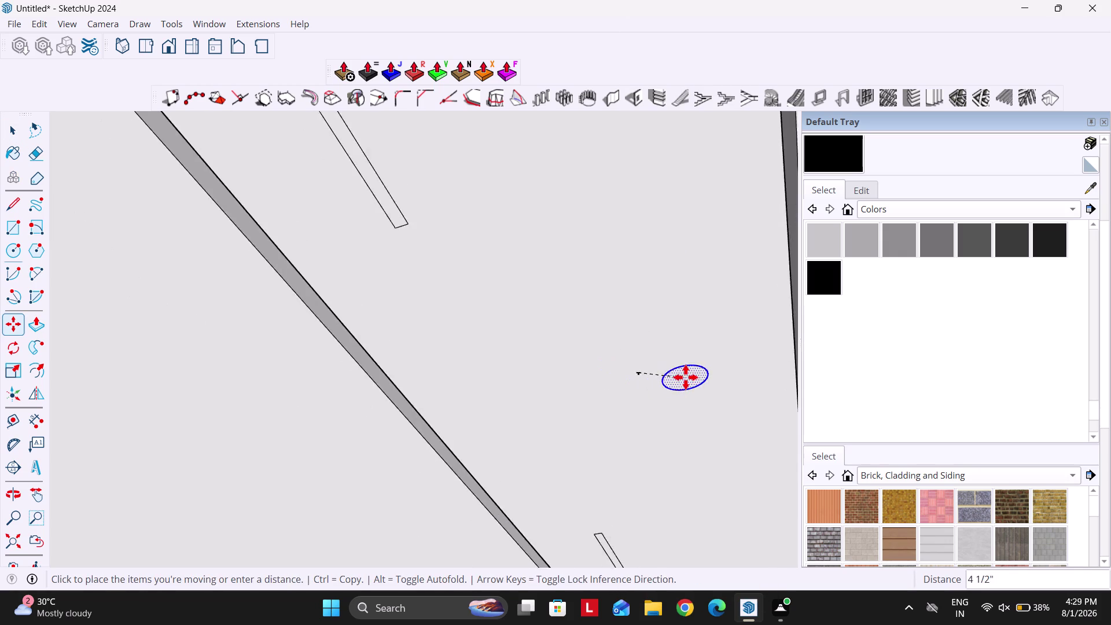
scroll(down, 3)
key(Right)
middle_drag(589, 384, 647, 366)
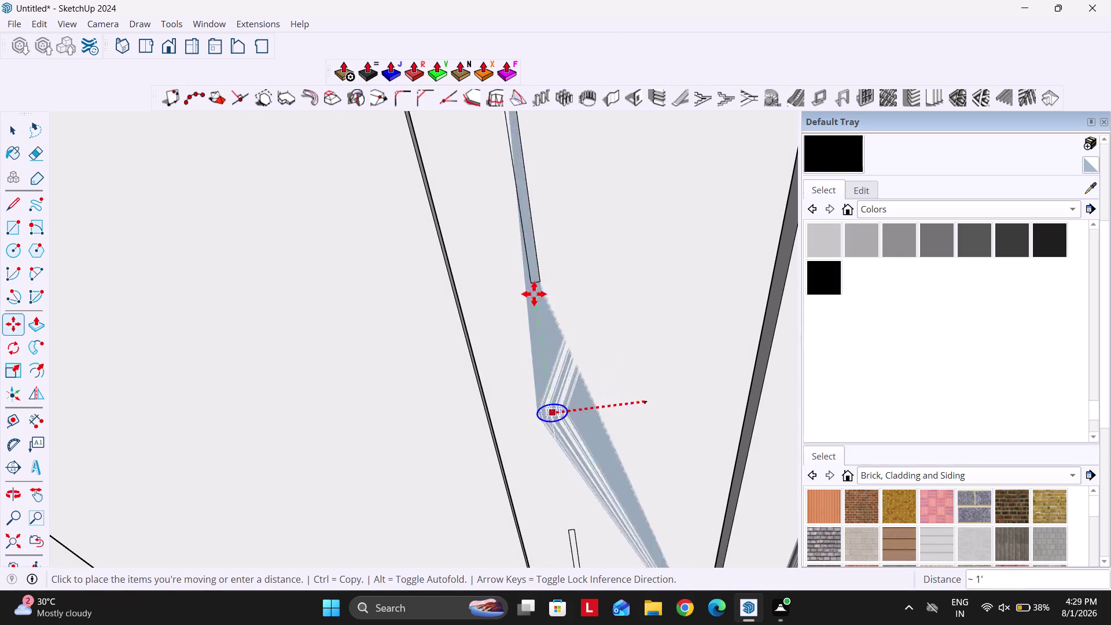
scroll(up, 3)
click(541, 284)
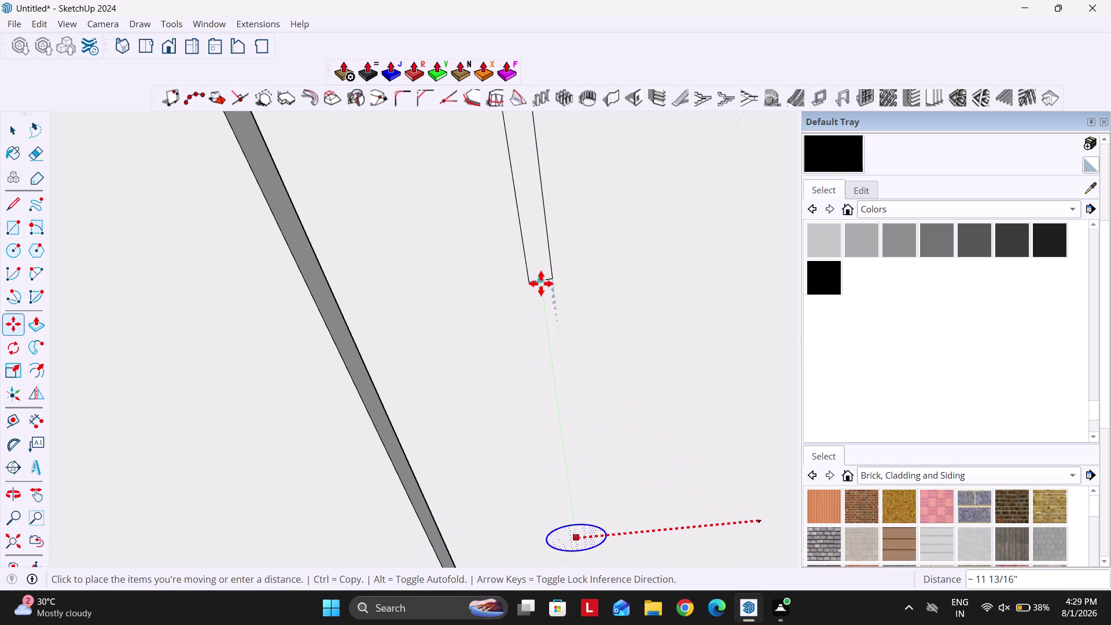
scroll(down, 3)
scroll(up, 3)
scroll(down, 3)
scroll(up, 3)
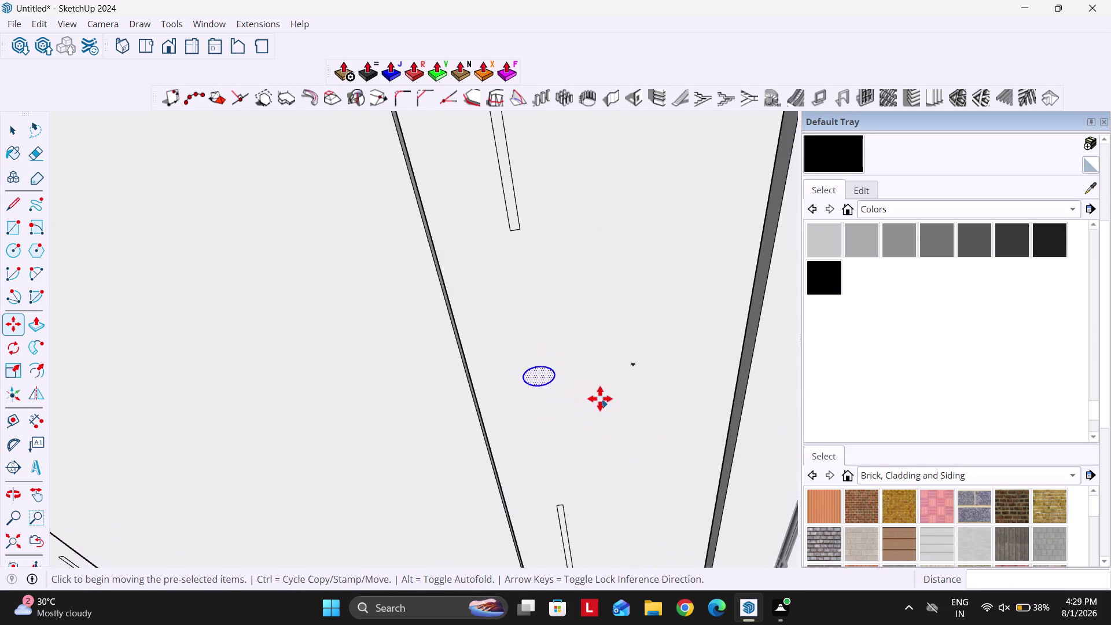
middle_drag(591, 401, 485, 354)
scroll(up, 3)
key(space)
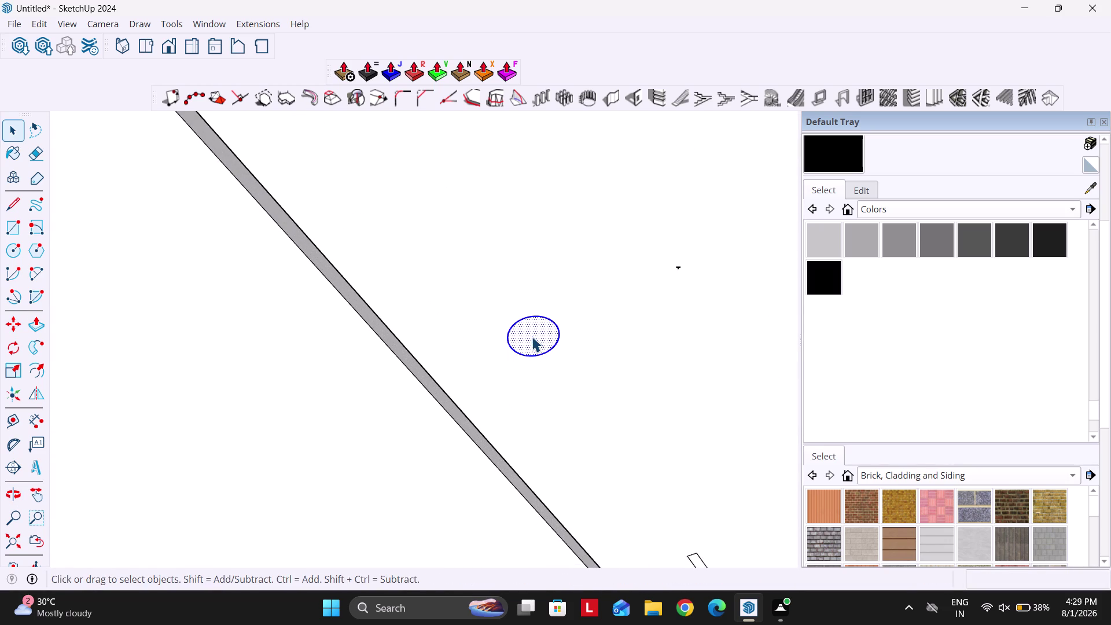
key(m)
scroll(down, 3)
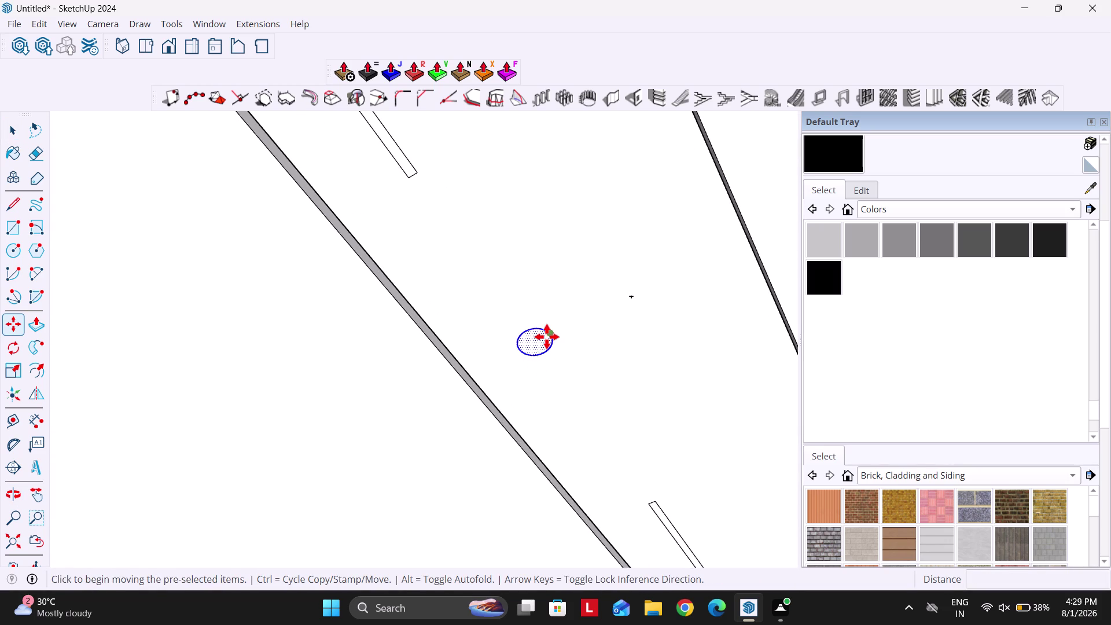
scroll(up, 3)
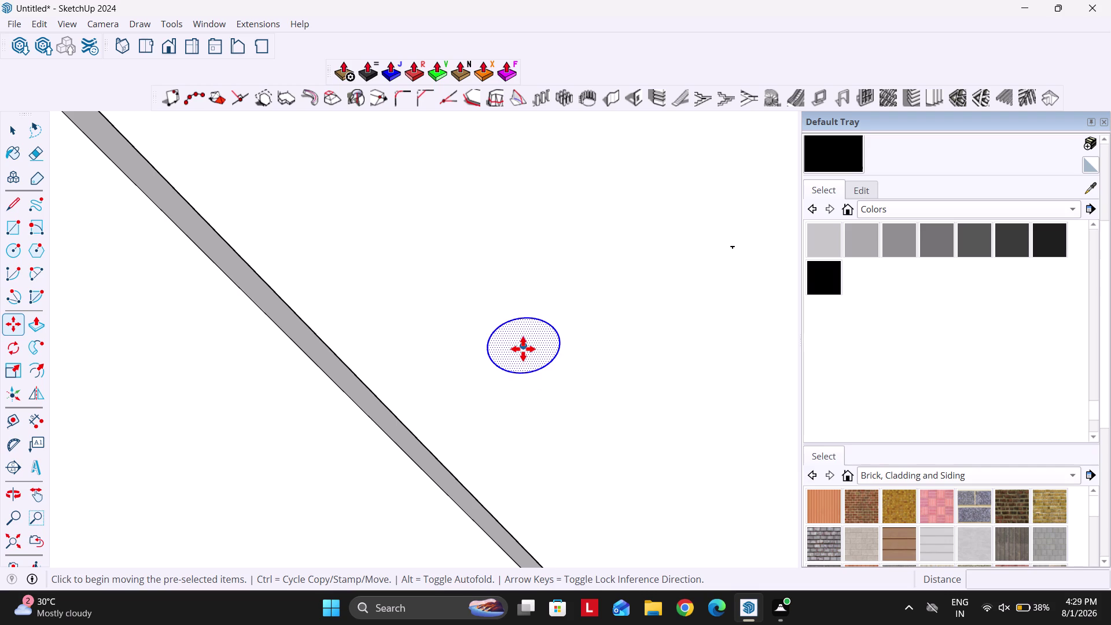
Copy the circle twice along the axis-locked row, at spacings of 5 and 10.
click(523, 348)
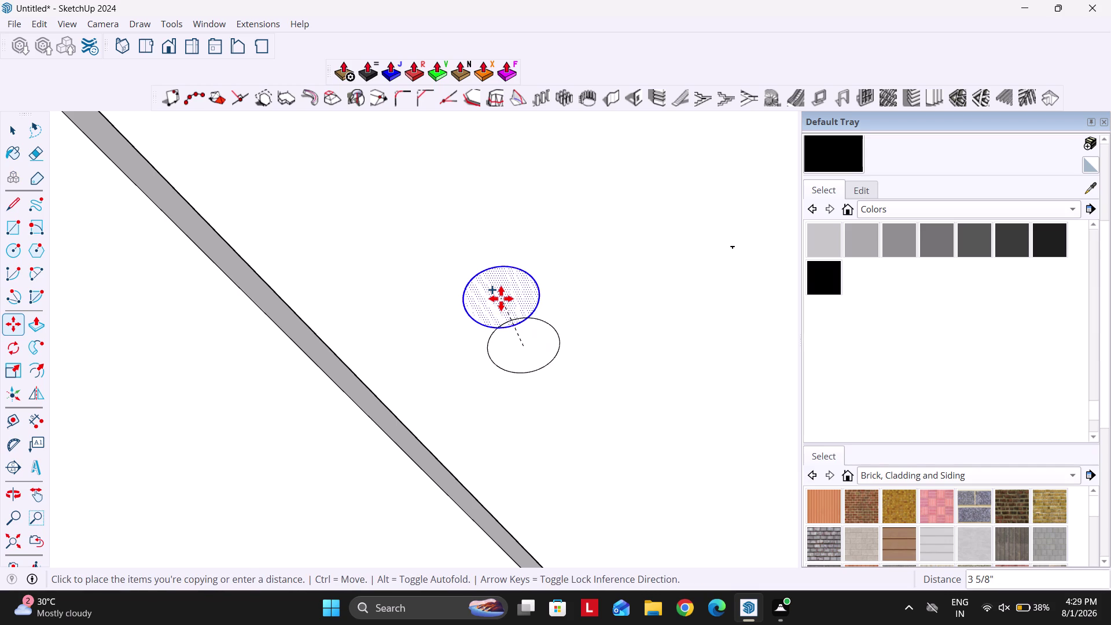
key(Left)
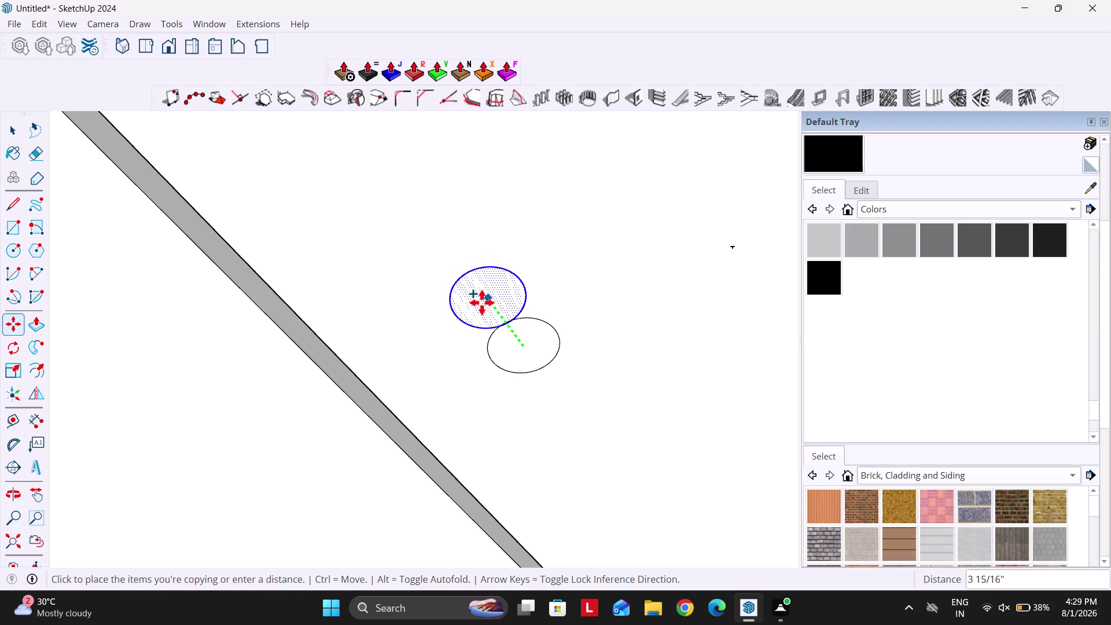
key(5)
key(Return)
key(space)
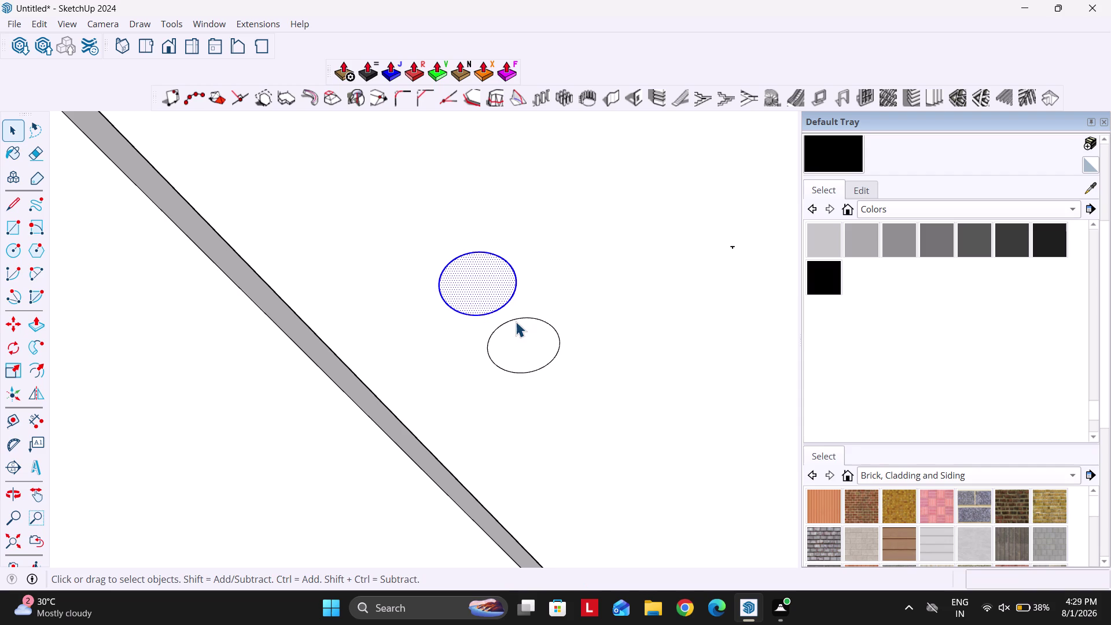
key(m)
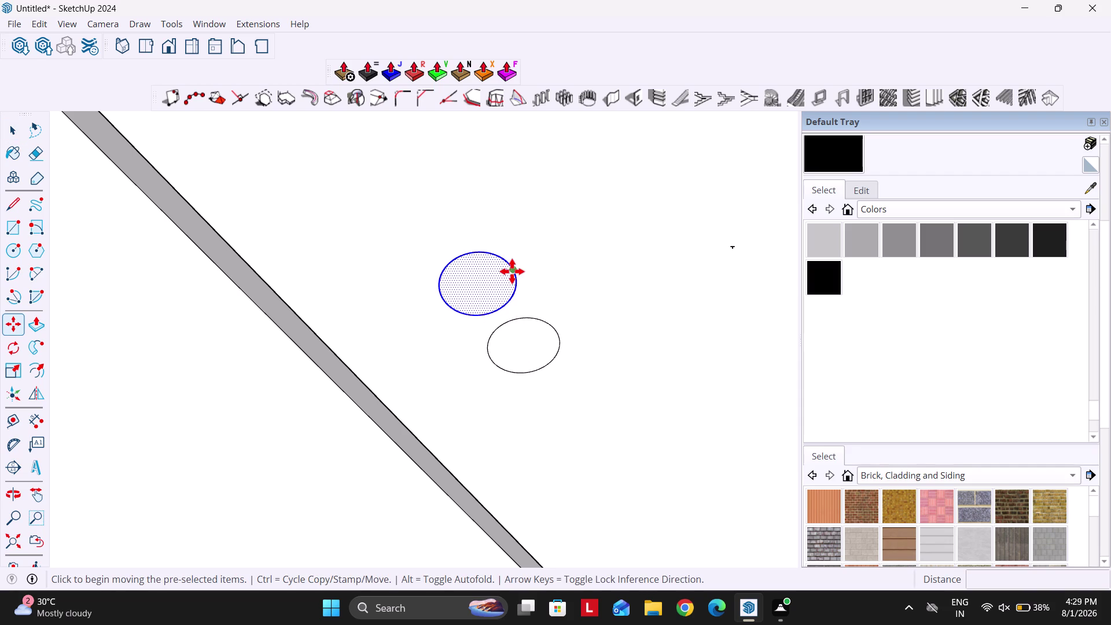
click(480, 287)
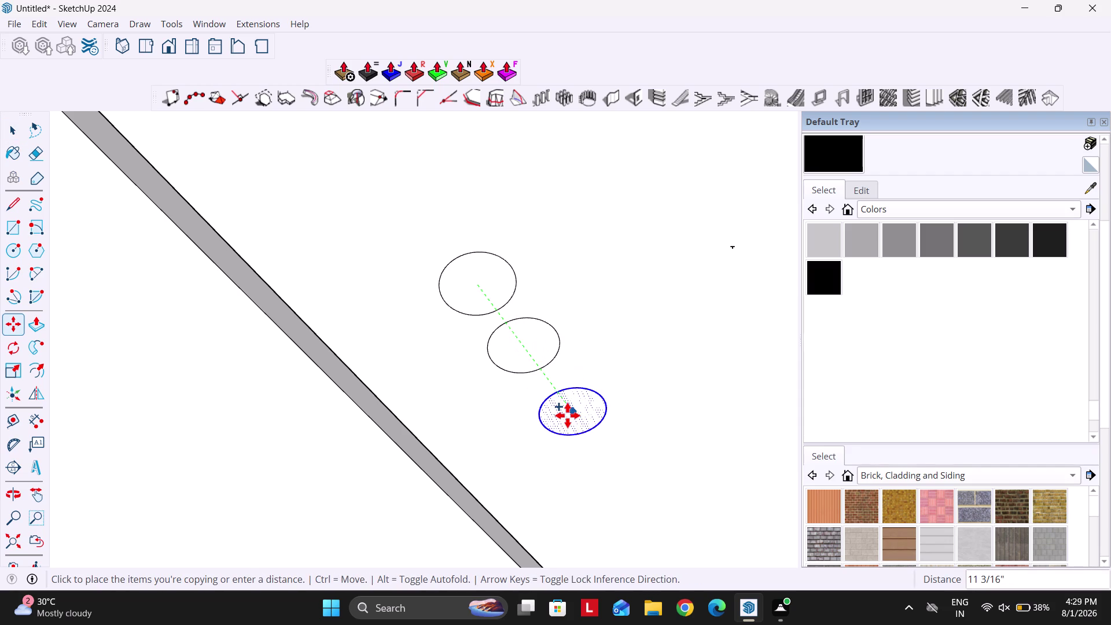
key(Left)
text(10)
key(Return)
key(space)
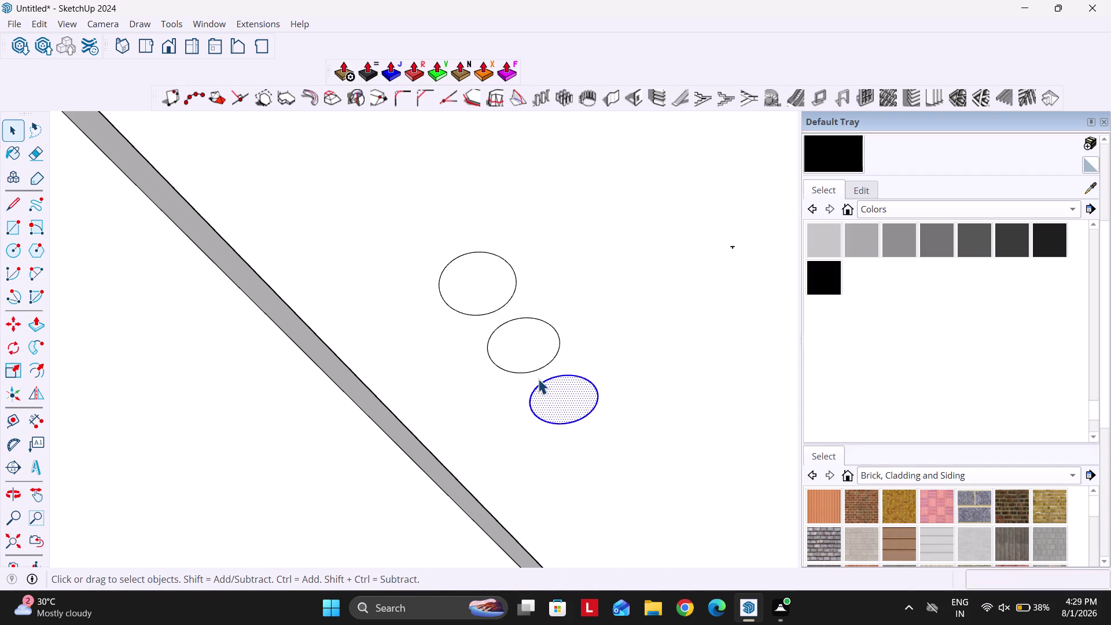
scroll(down, 3)
middle_drag(510, 349, 557, 359)
Offset the bottom, middle and top circles inward by 0.25".
scroll(up, 3)
key(o)
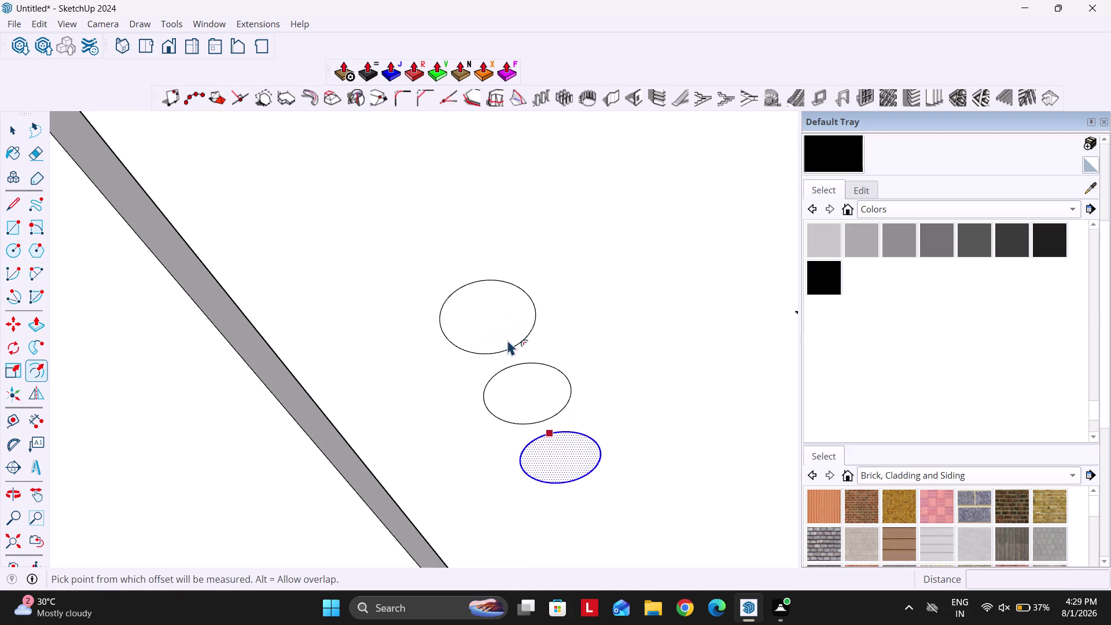
scroll(up, 3)
click(568, 465)
text(0.)
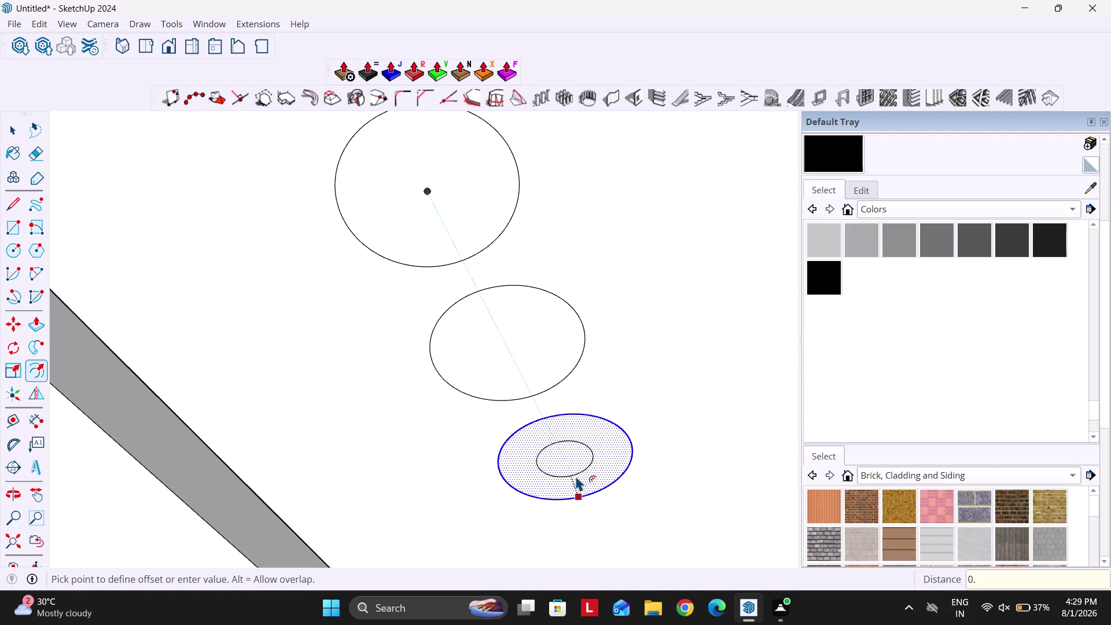
text(25)
key(Return)
key(Escape)
double_click(523, 359)
key(Escape)
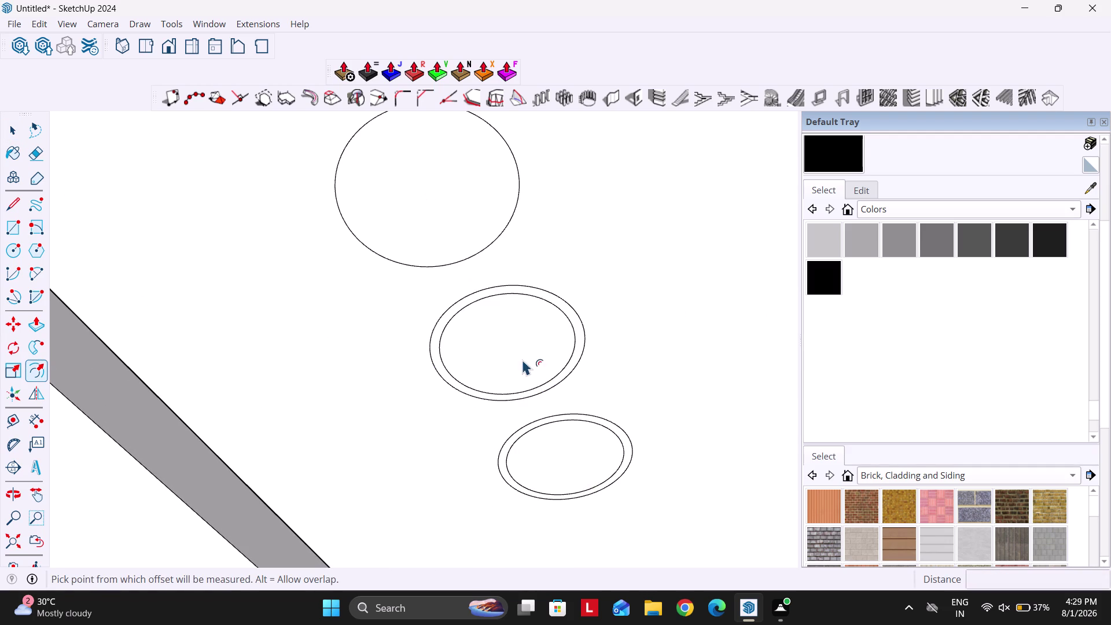
double_click(452, 238)
key(Escape)
Recess each circle's inner face 1/8" with Push/Pull, then select all three circles.
key(space)
scroll(up, 3)
key(p)
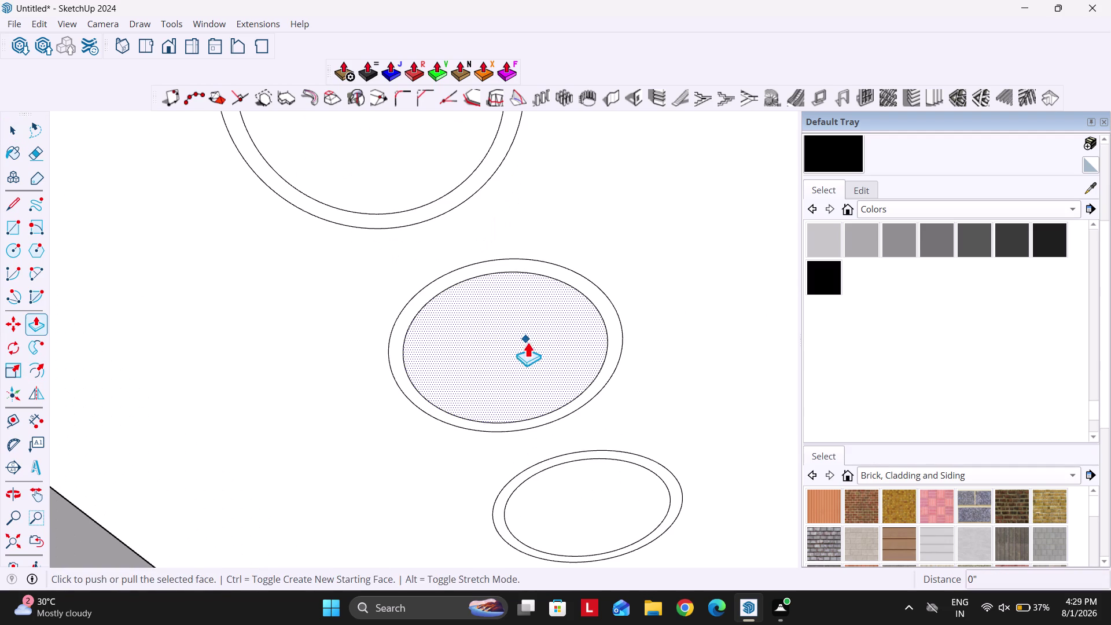
scroll(up, 3)
key(Escape)
click(542, 371)
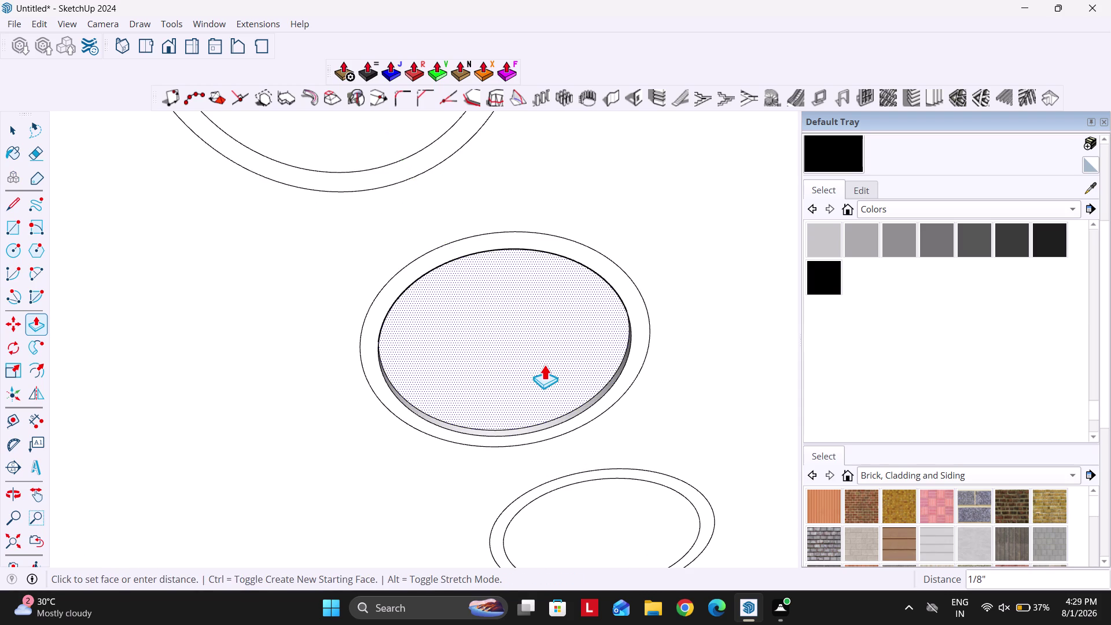
click(544, 364)
key(Escape)
double_click(392, 146)
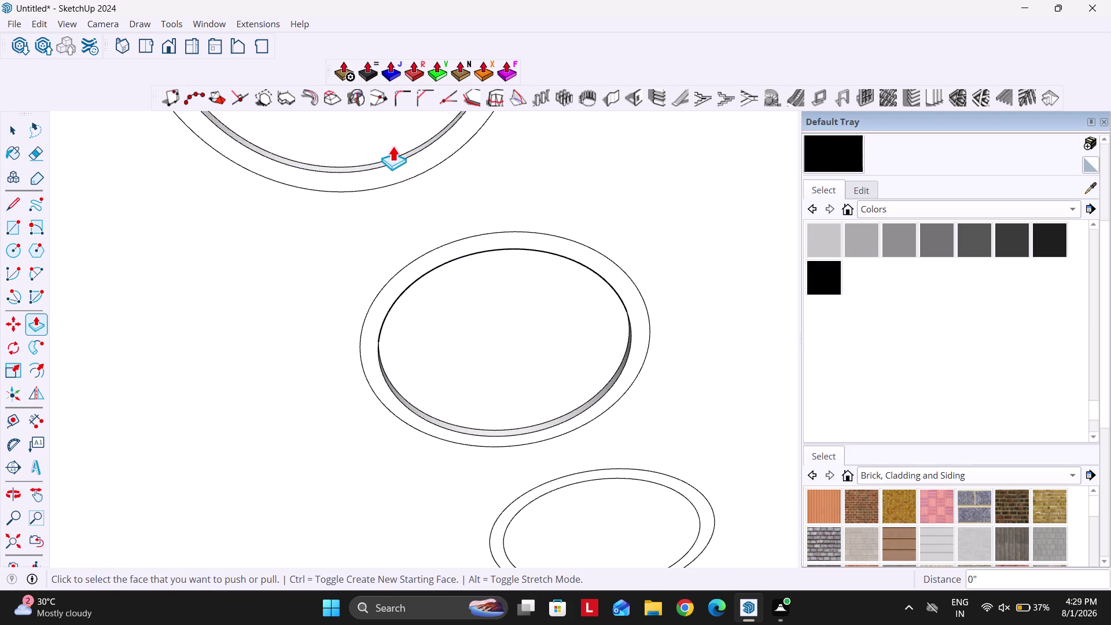
scroll(down, 3)
double_click(579, 465)
key(space)
scroll(down, 3)
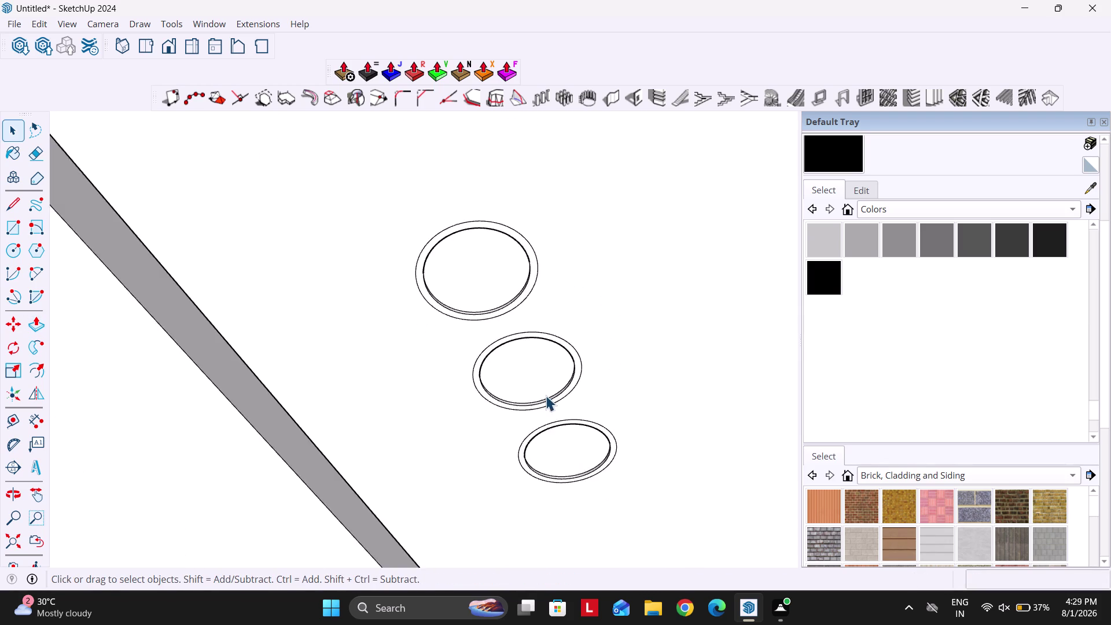
scroll(down, 3)
drag(482, 299, 613, 486)
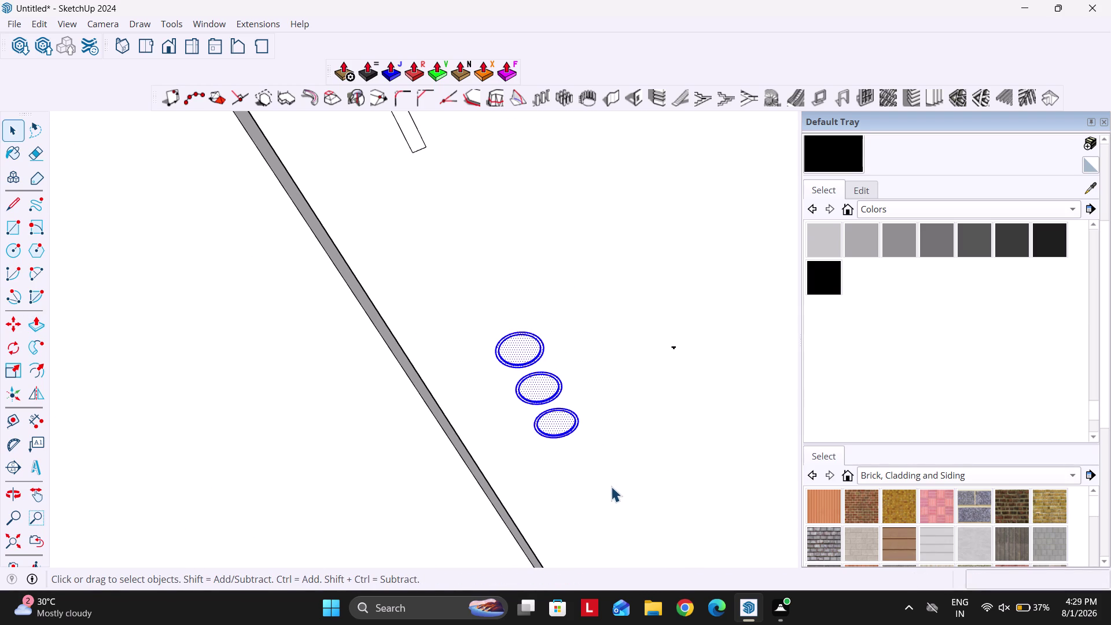
Mirror a copy of the three-spot cluster to the opposite side of the ceiling.
click(36, 397)
scroll(down, 3)
middle_click(393, 389)
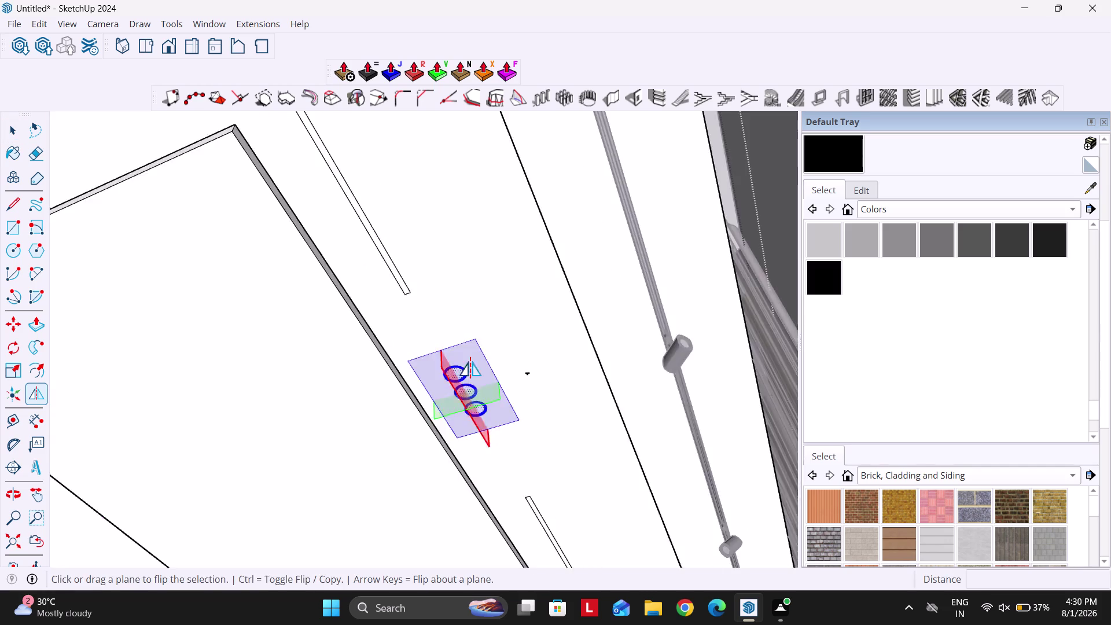
scroll(down, 3)
middle_drag(434, 348, 504, 422)
drag(454, 369, 292, 292)
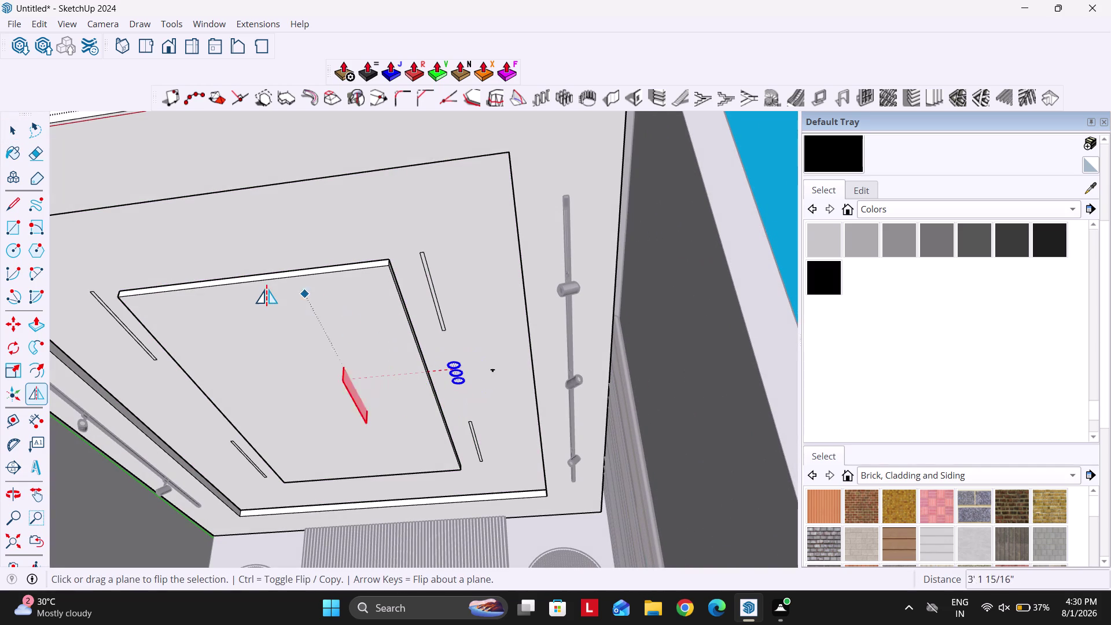
drag(292, 292, 253, 284)
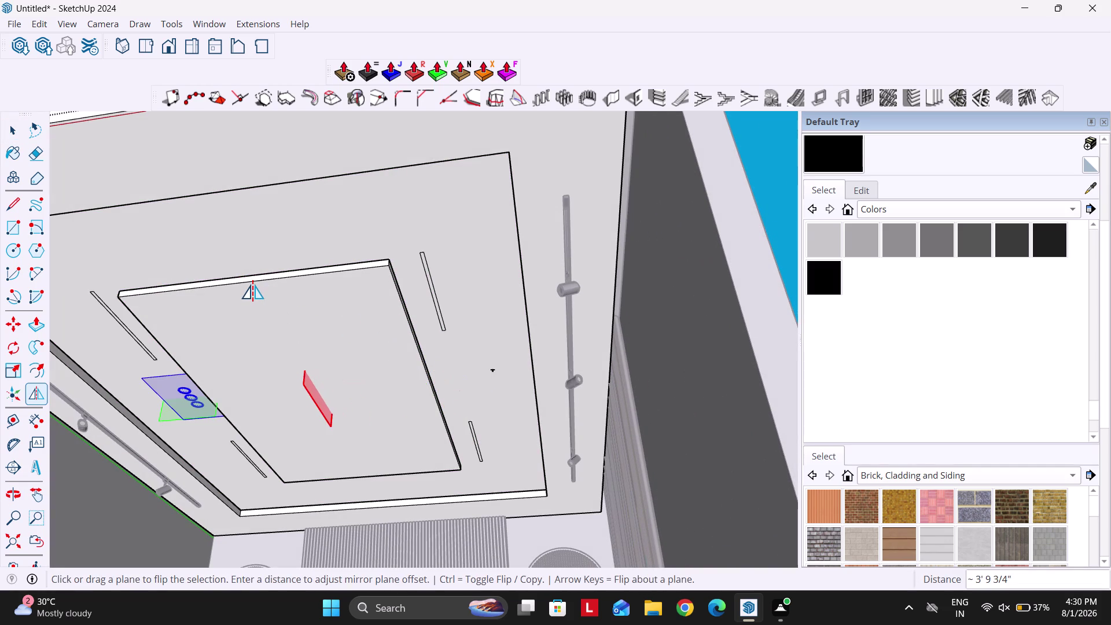
scroll(up, 3)
key(space)
Delete a stray selection and orbit out to view the whole room.
drag(470, 340, 533, 387)
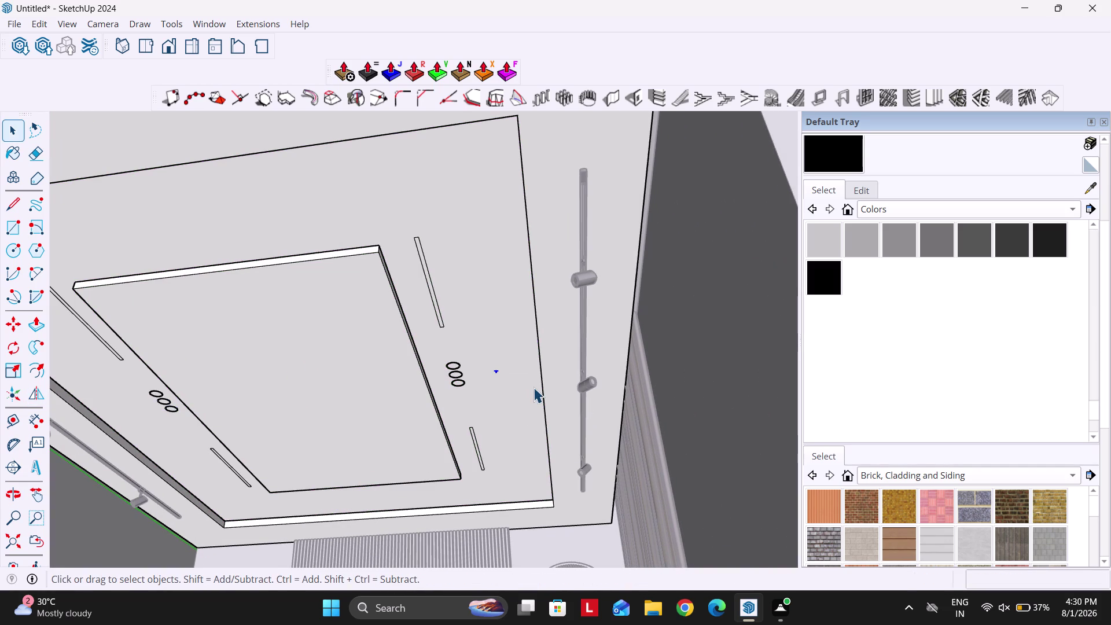
key(Delete)
scroll(down, 3)
middle_drag(430, 407, 464, 392)
scroll(up, 3)
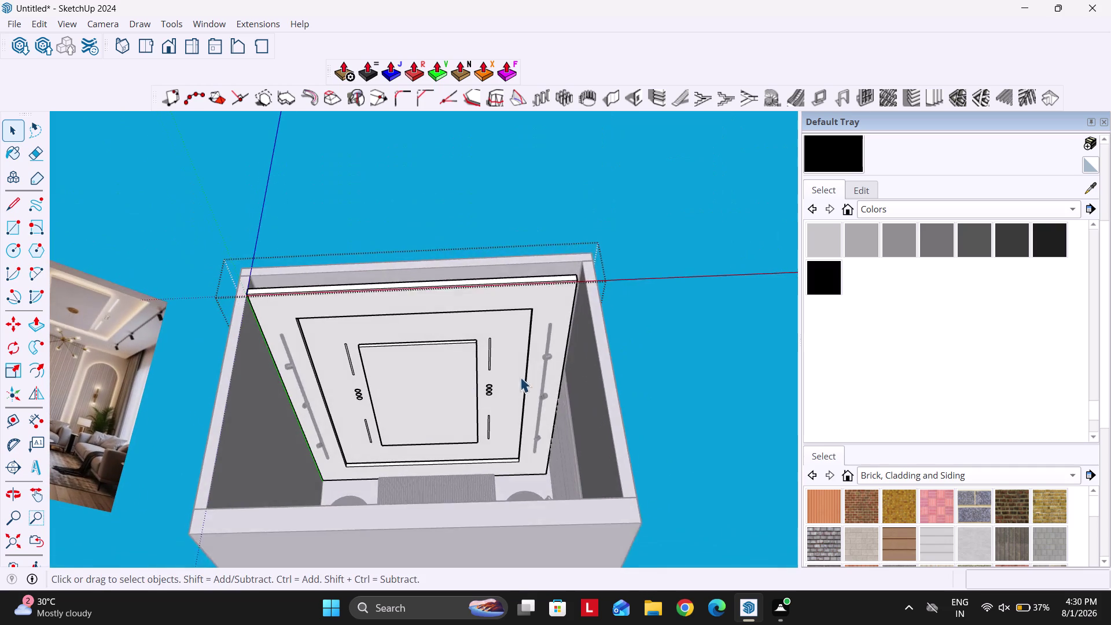
key(Escape)
key(Escape)
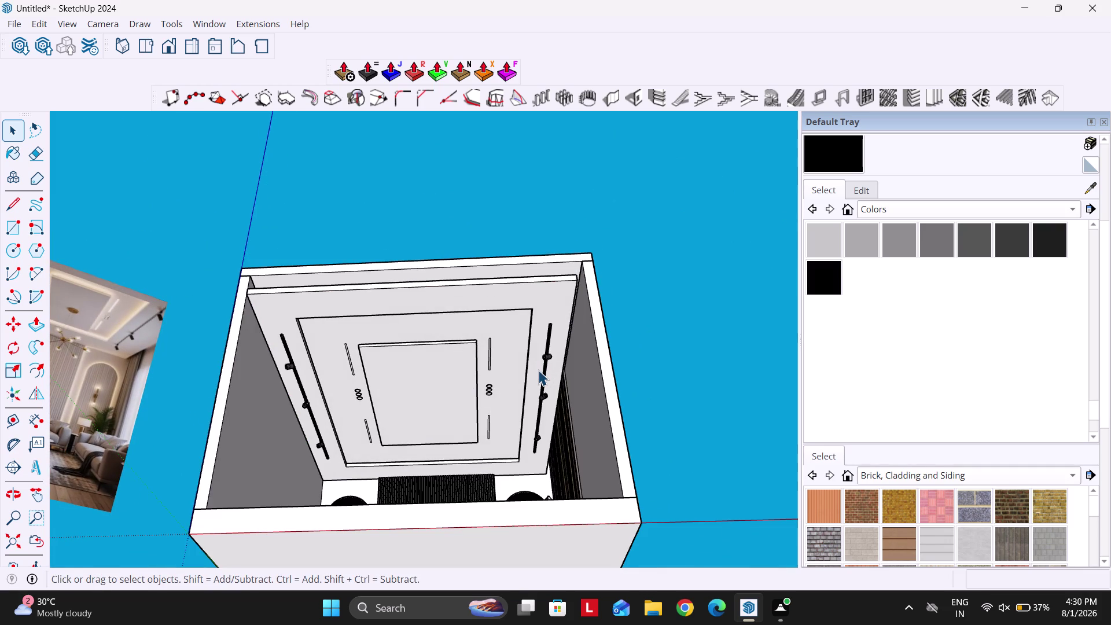